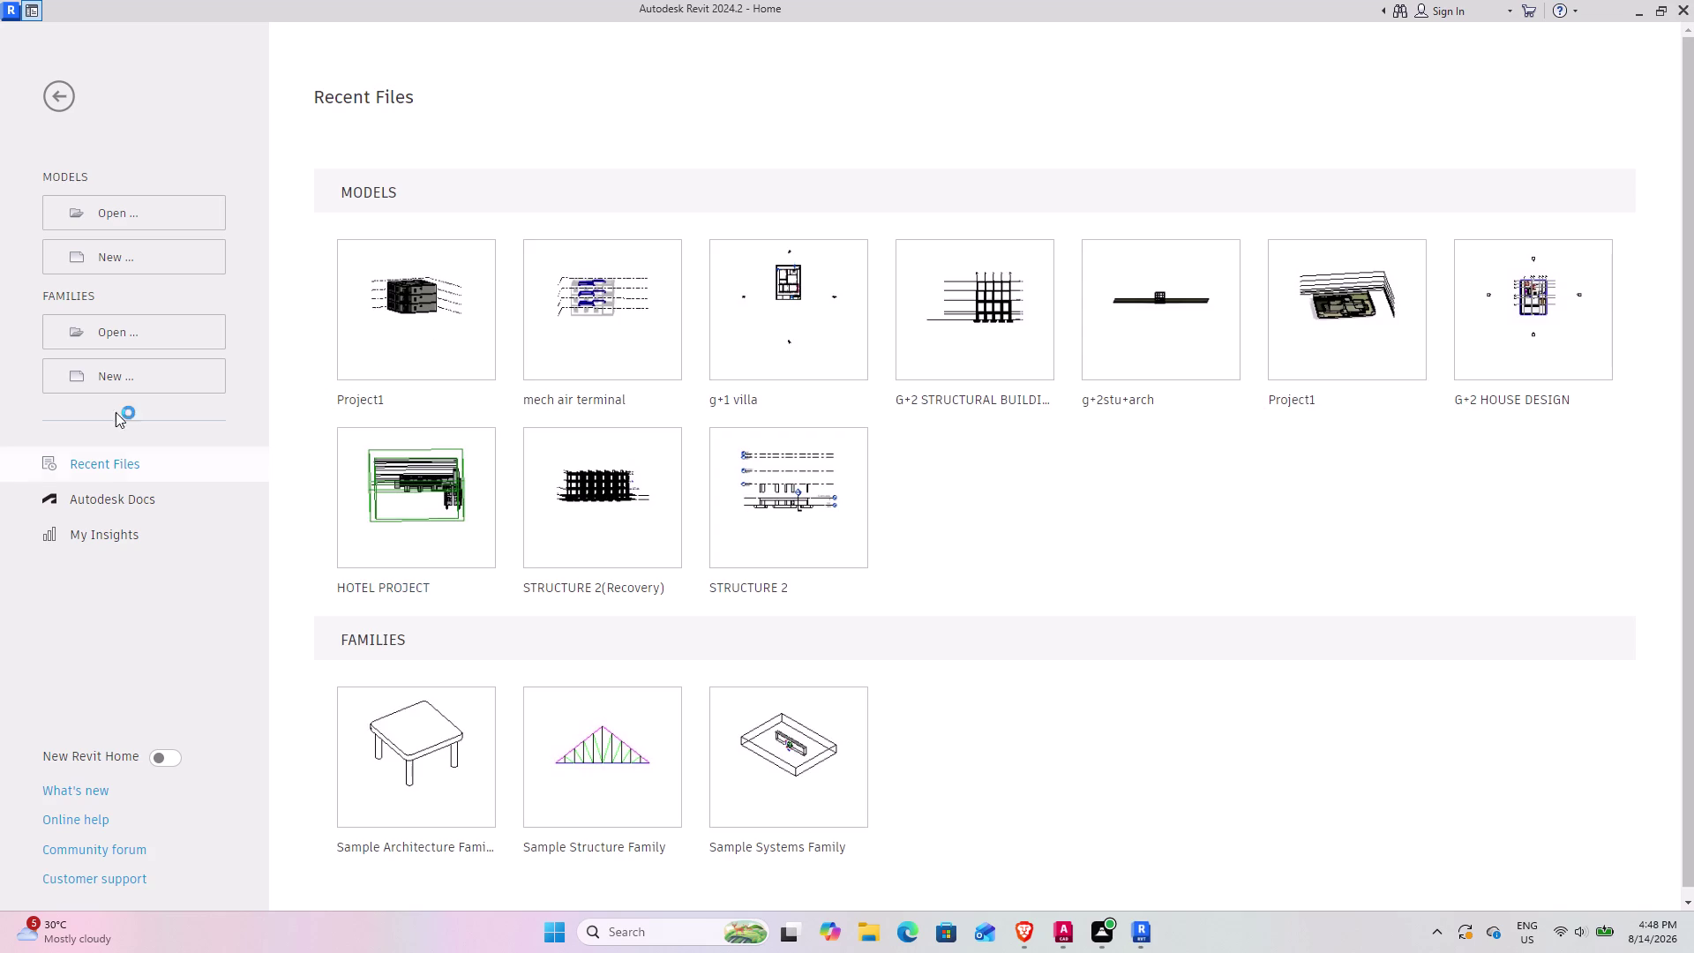
Start a new Revit project from the English DefaultMetric.rte template.
click(133, 250)
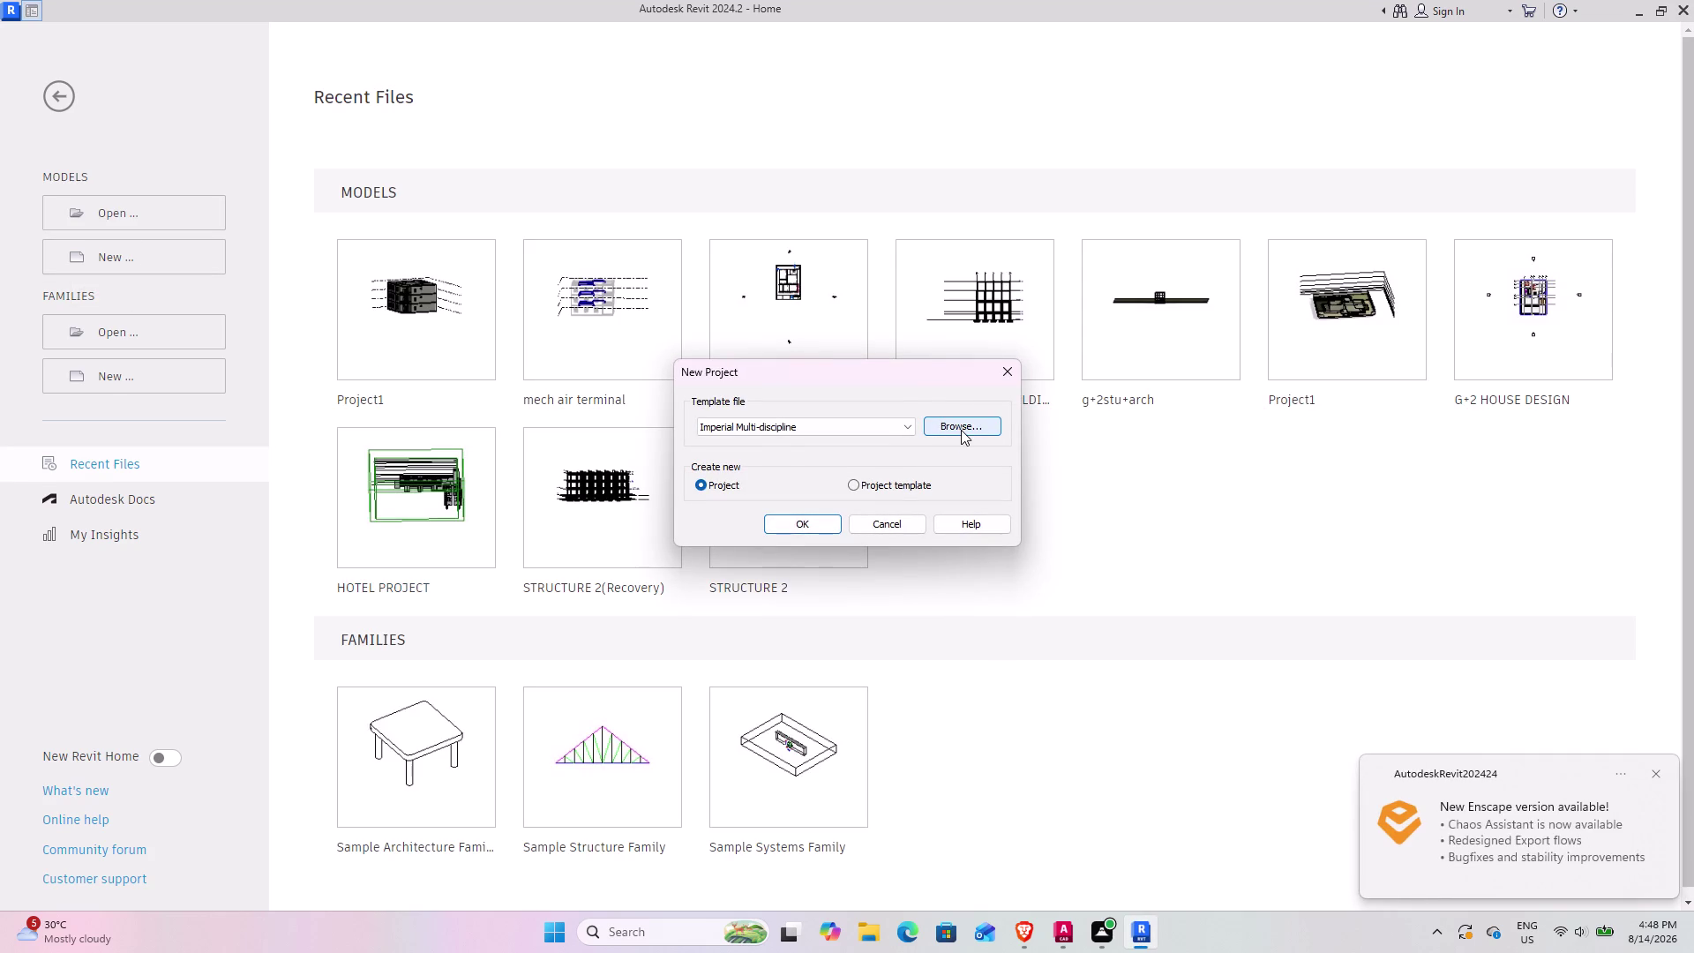
click(961, 429)
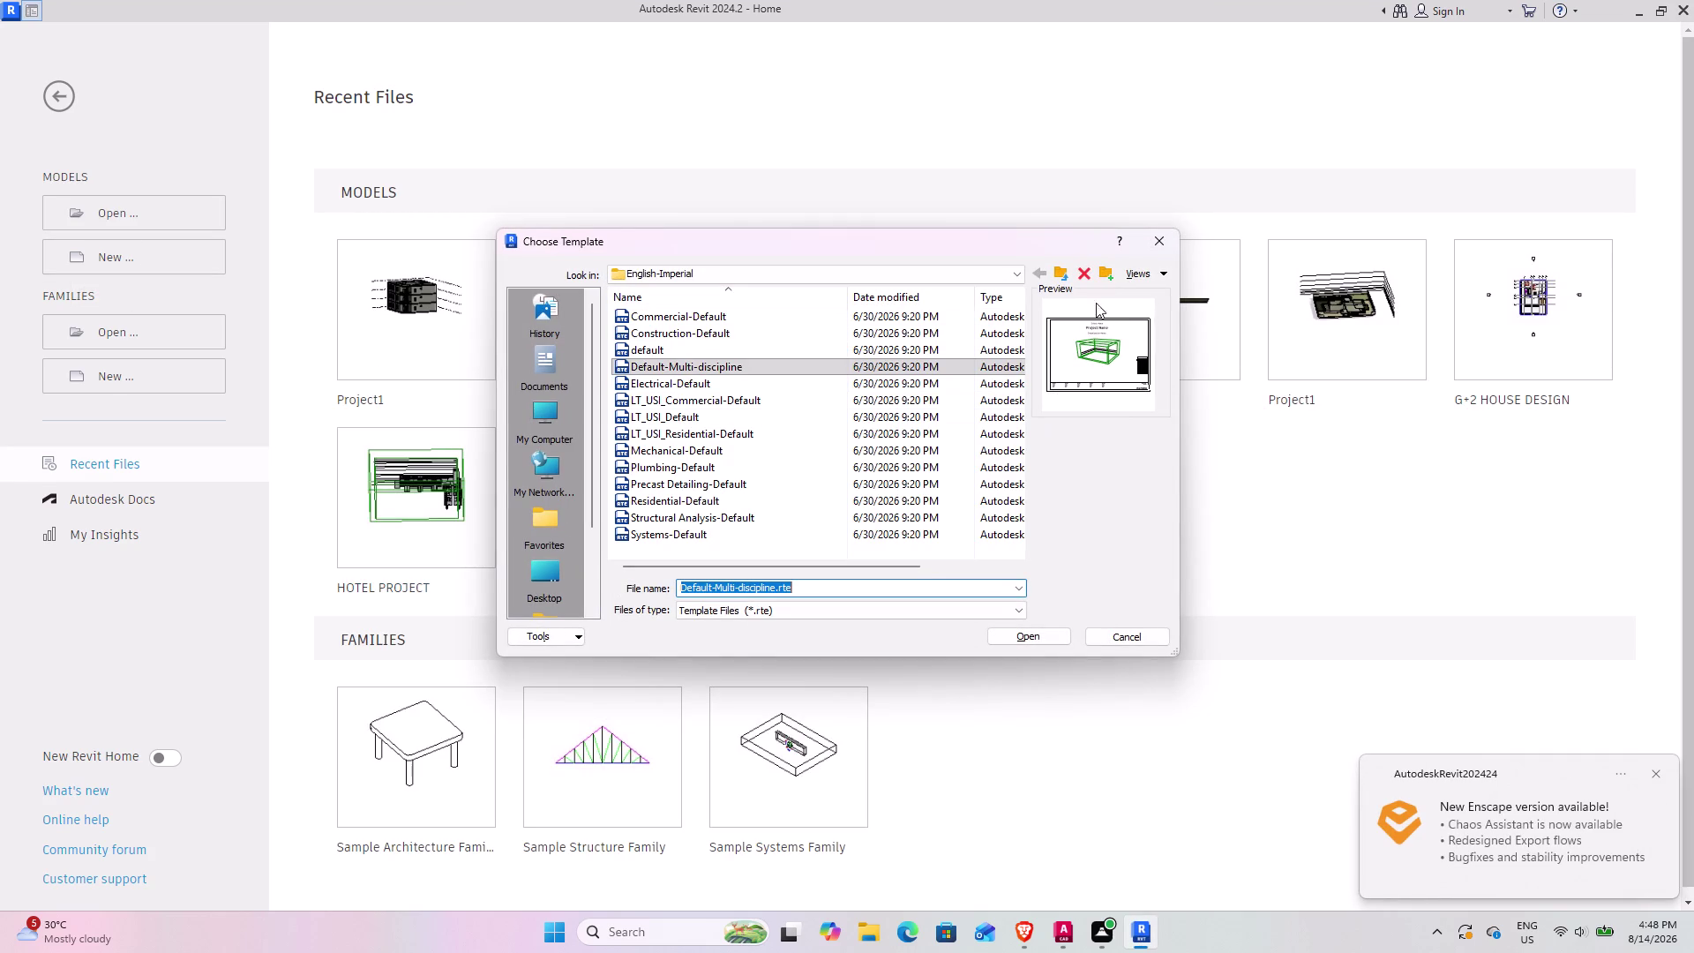
click(1045, 268)
click(1069, 271)
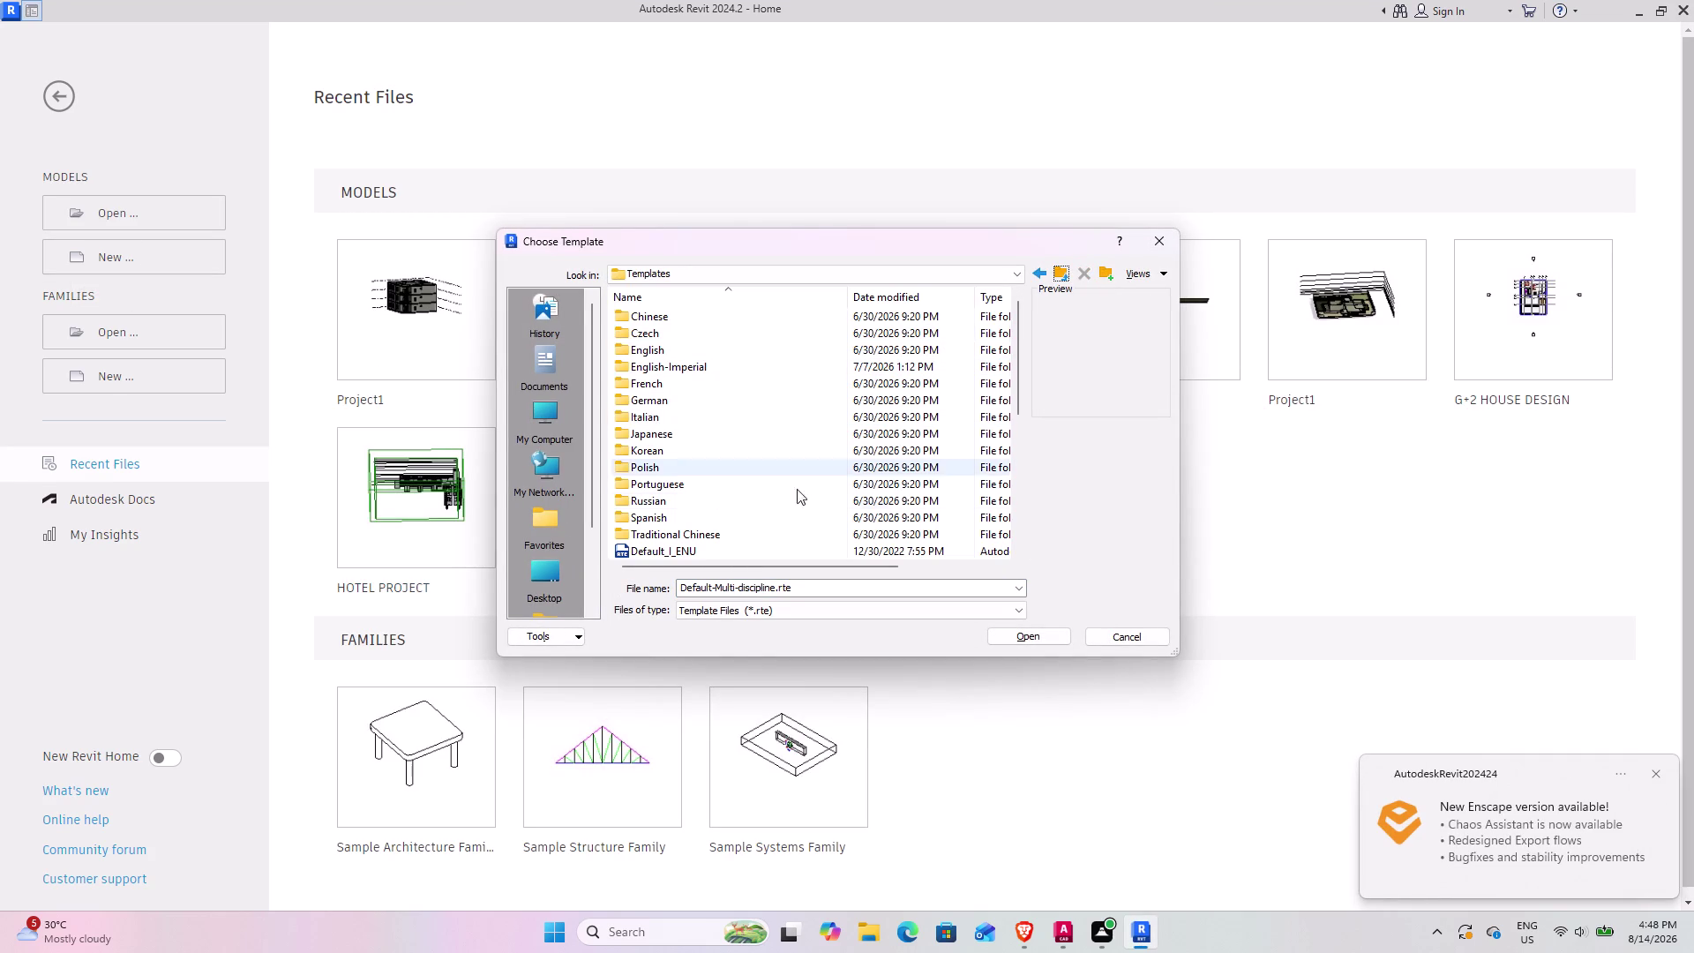
click(700, 344)
double_click(768, 350)
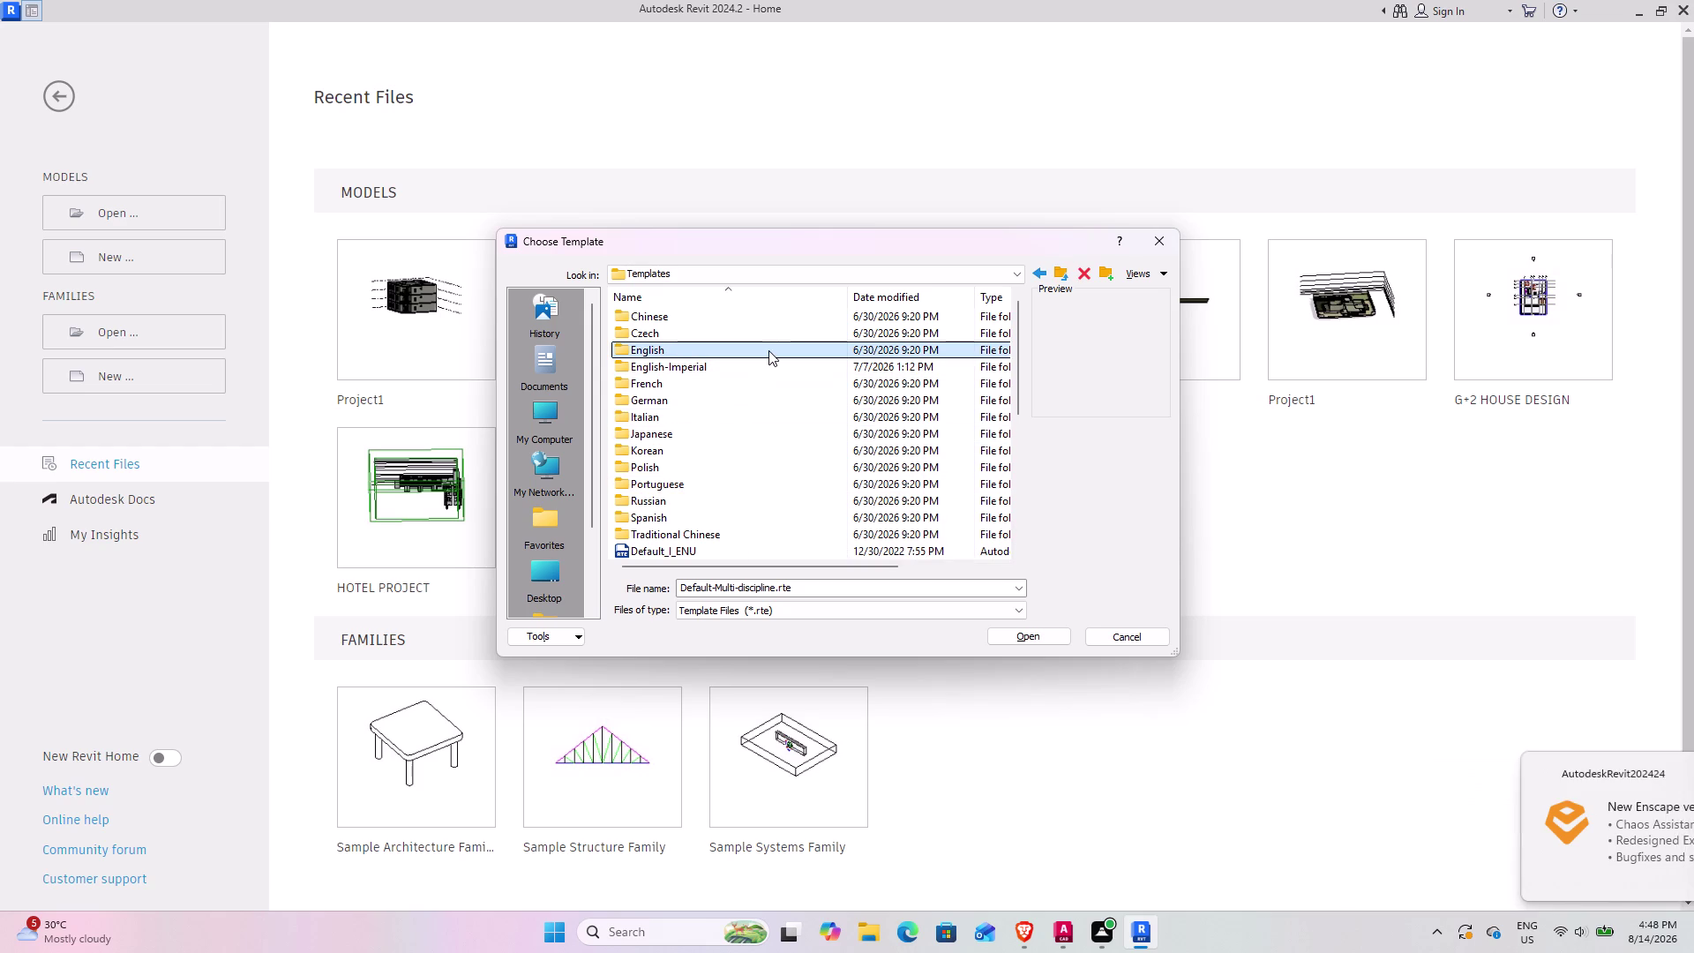
click(715, 412)
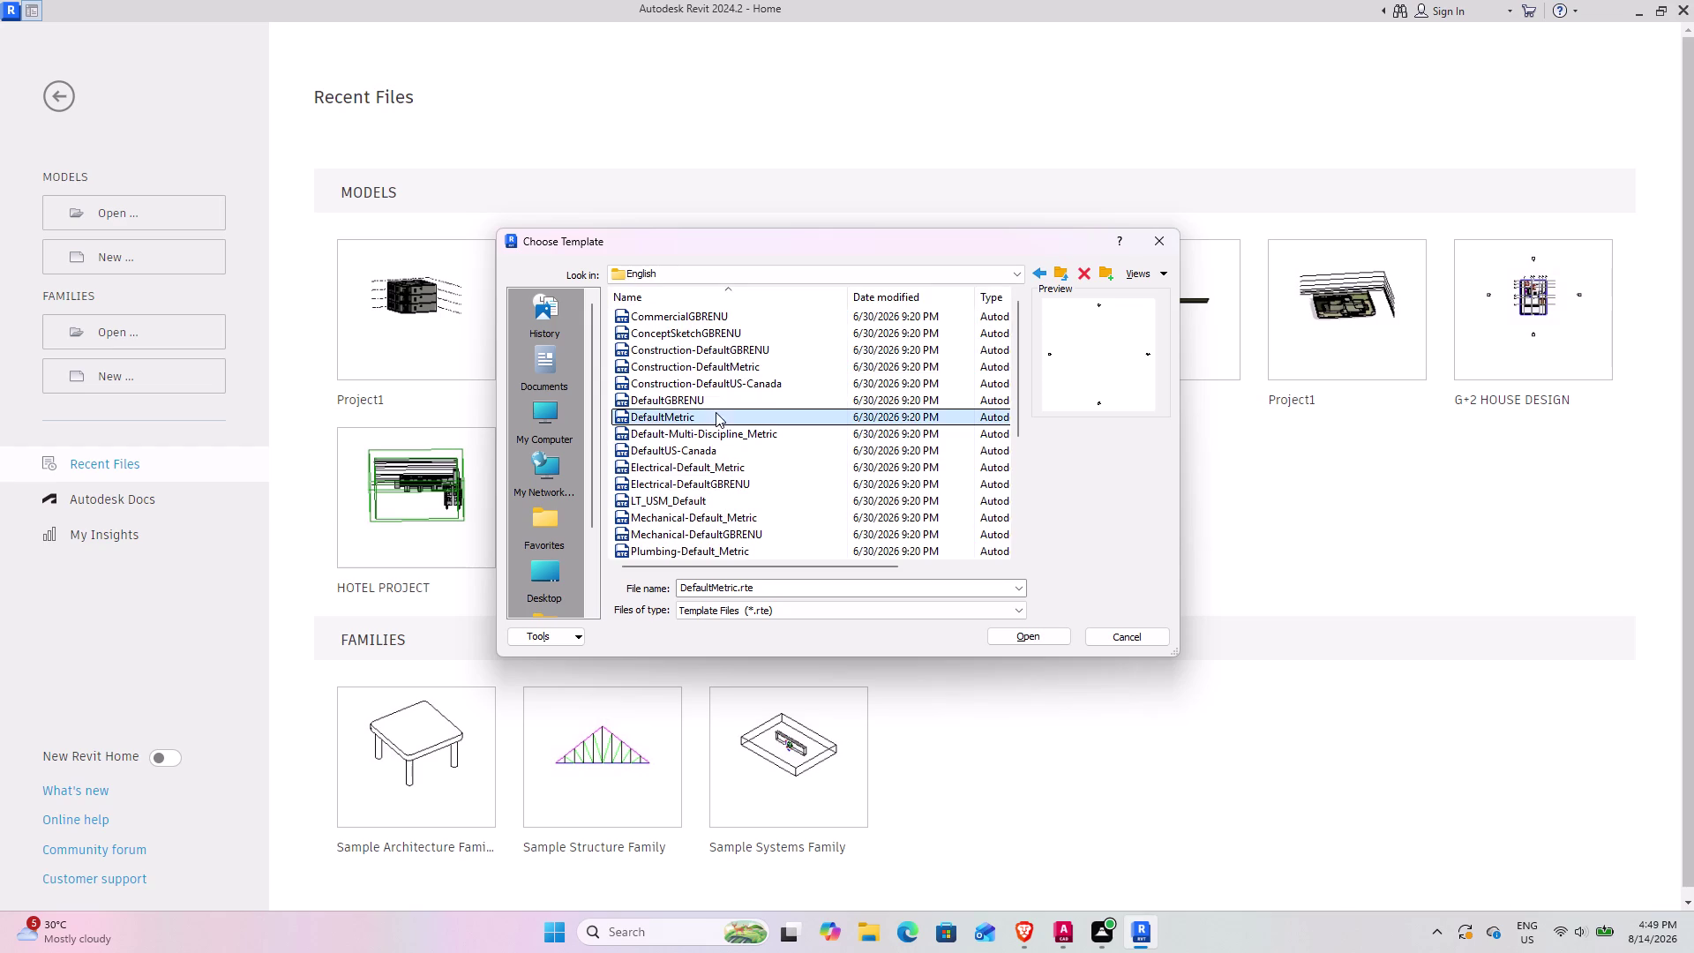
click(1041, 633)
click(780, 525)
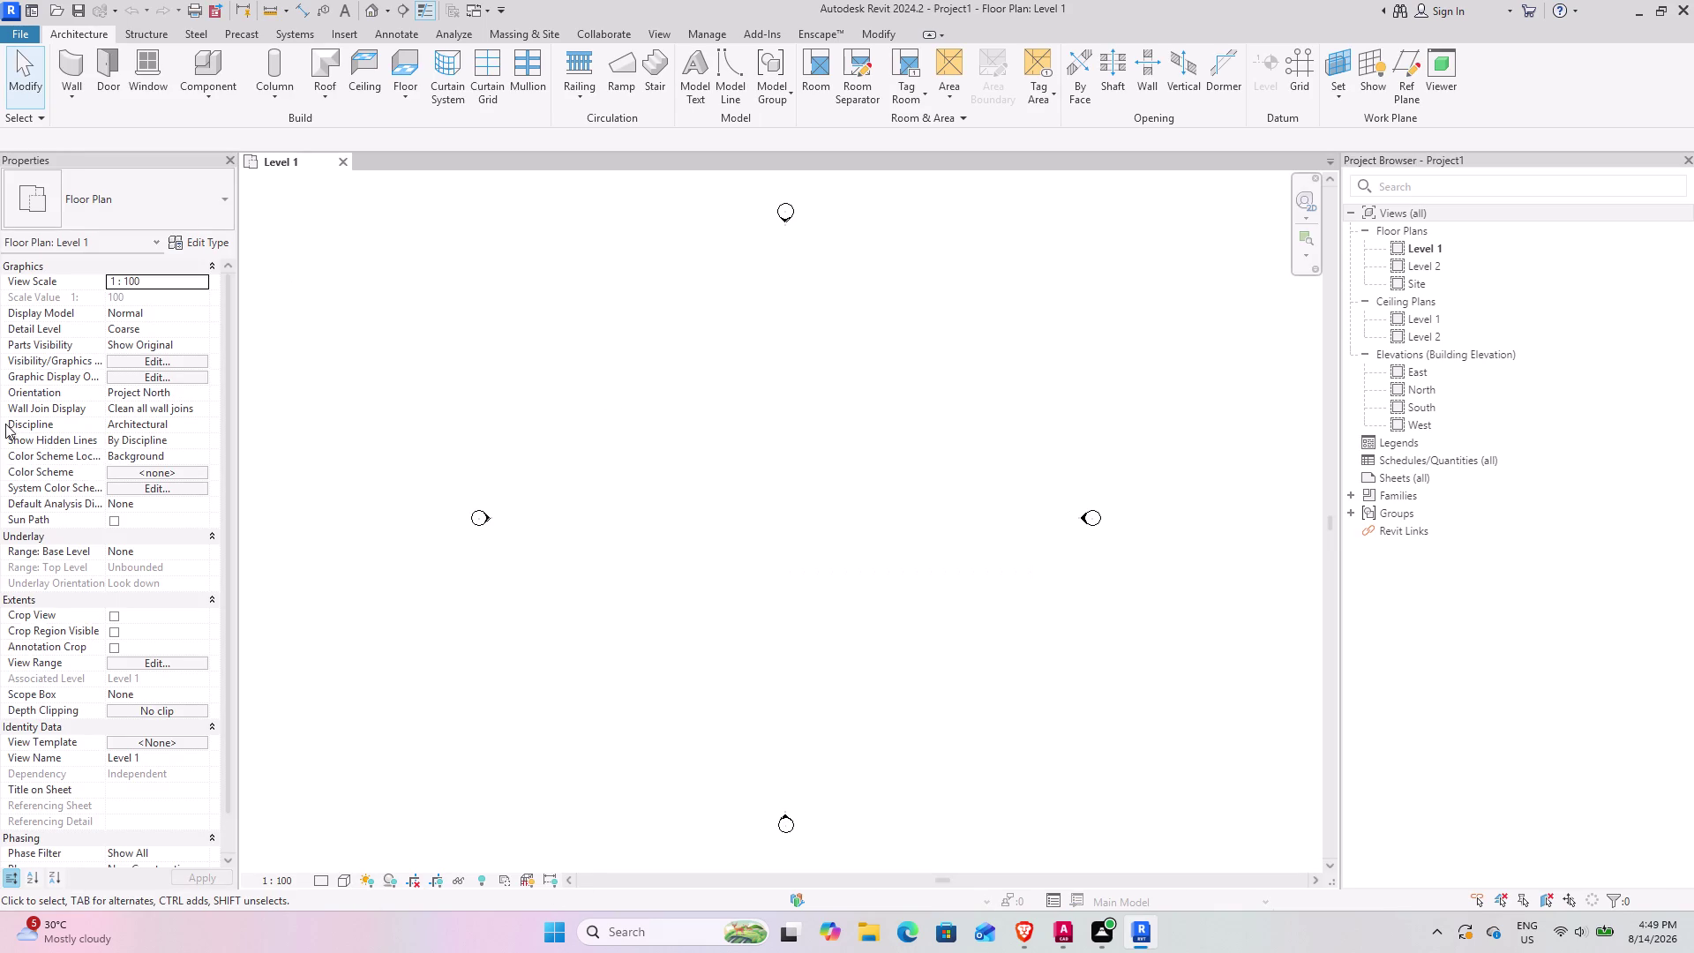
Open the North elevation from the Project Browser's Elevations list.
scroll(down, 3)
middle_drag(613, 449, 688, 436)
middle_drag(679, 437, 681, 441)
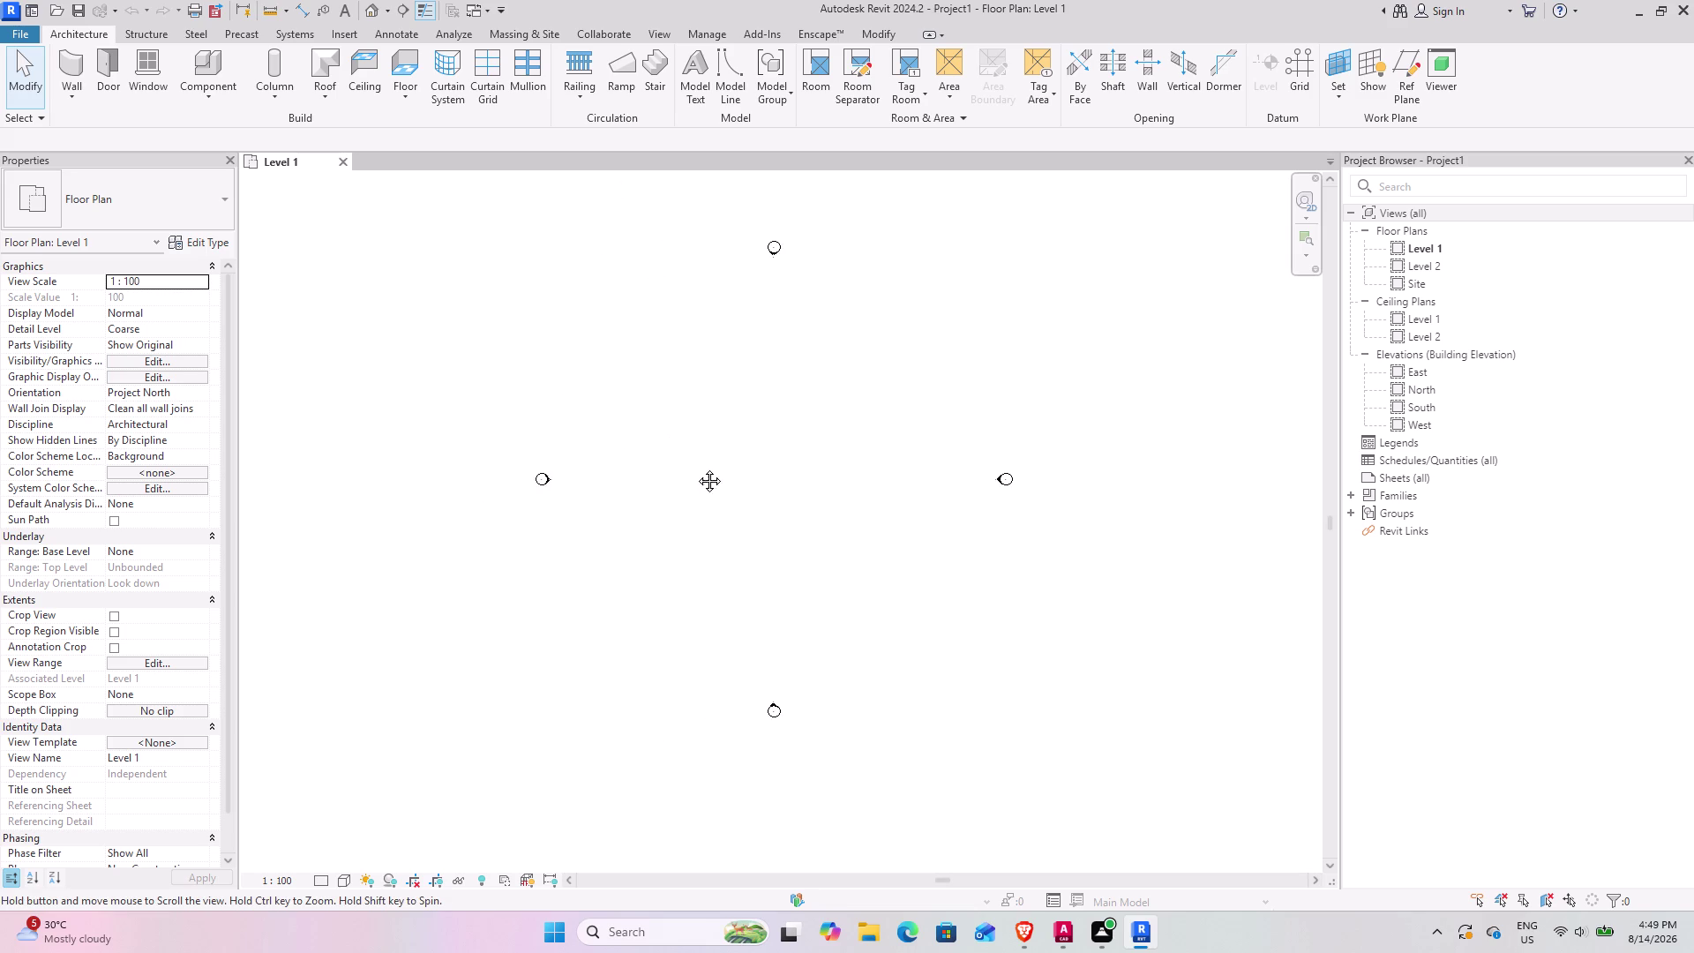
middle_drag(682, 441, 665, 444)
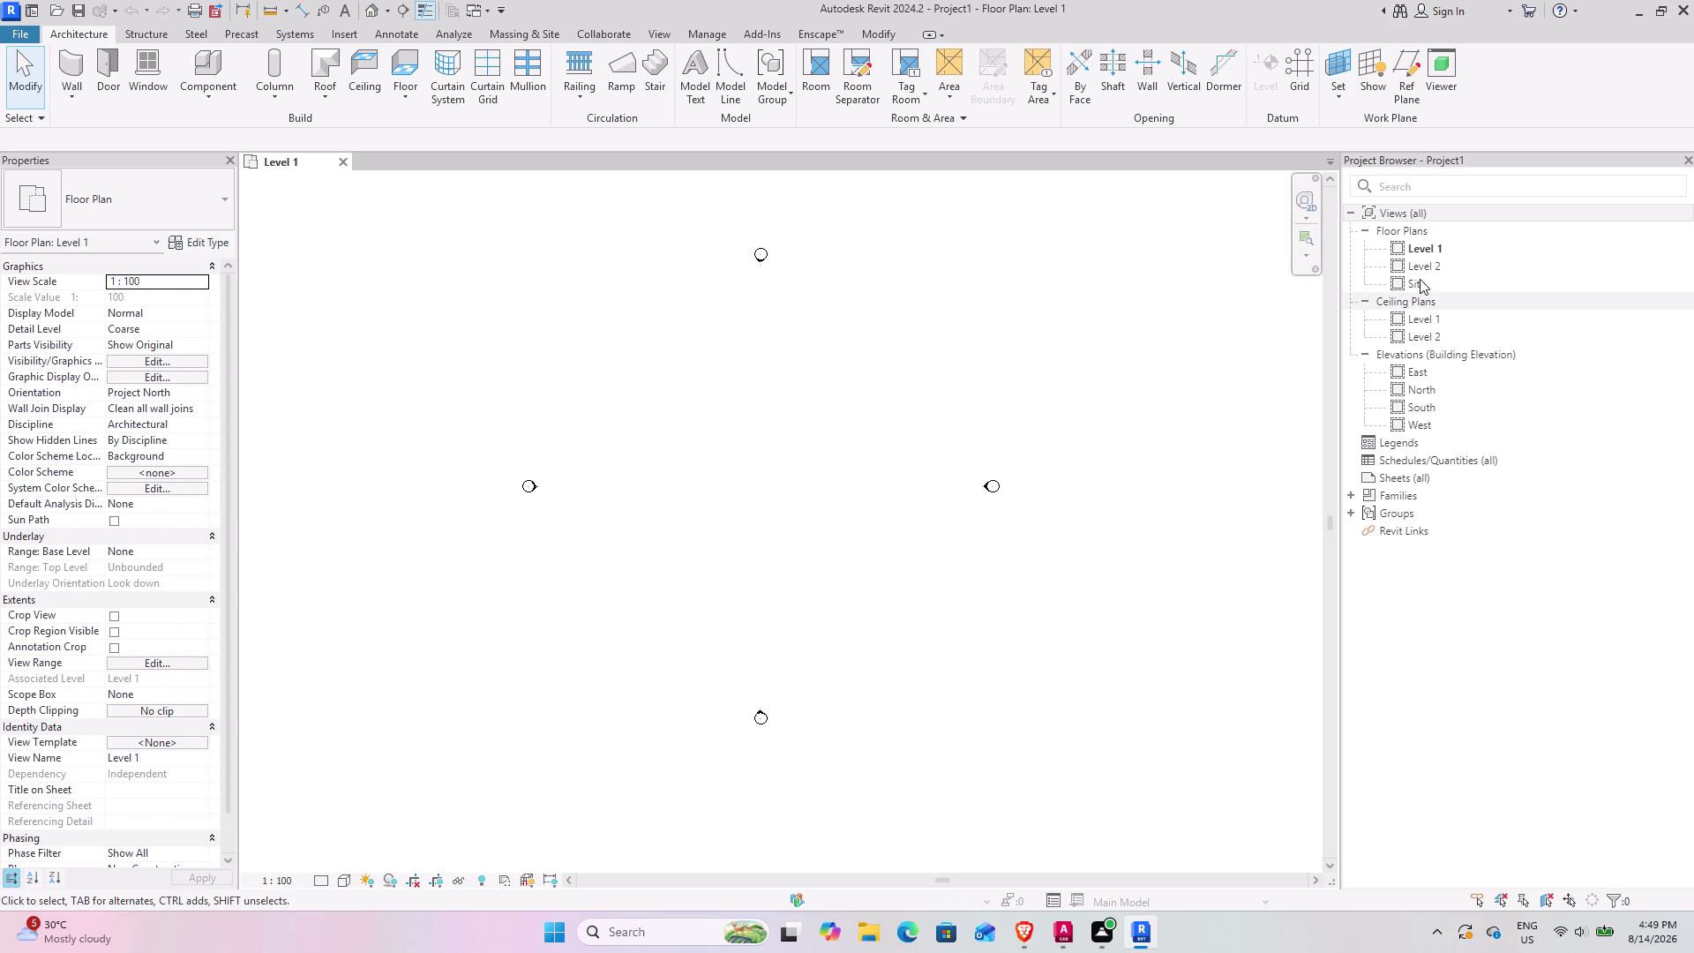
double_click(1453, 390)
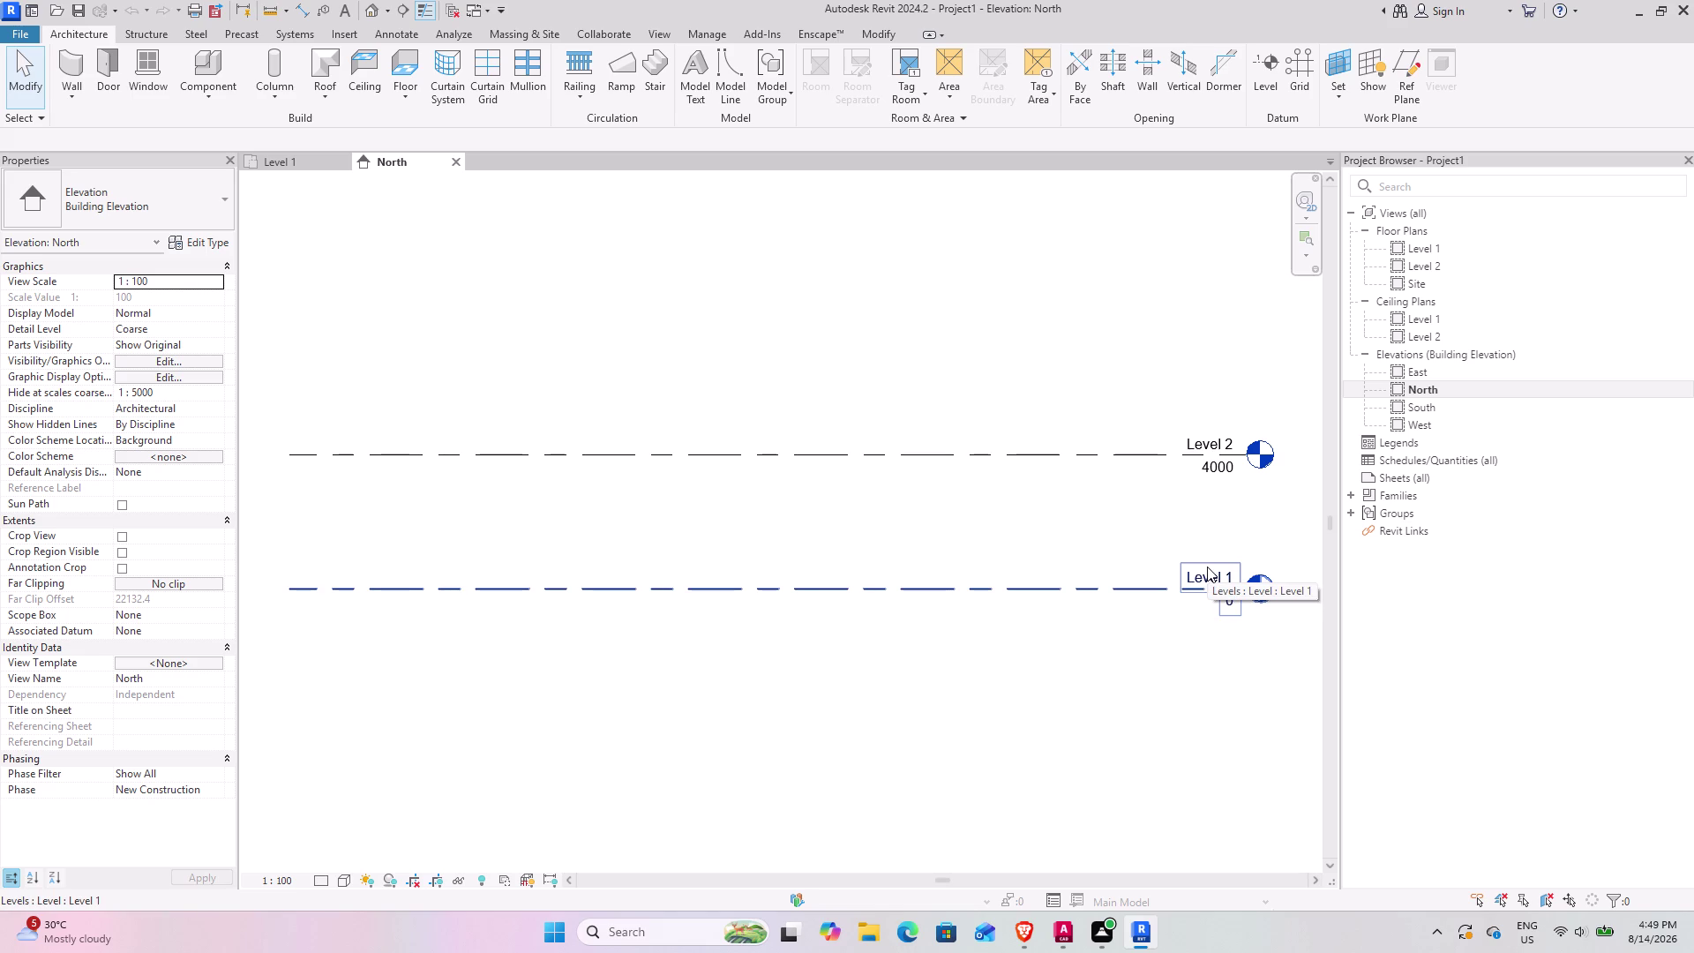
Select the Level 1 level line and erase its name label text.
click(1207, 566)
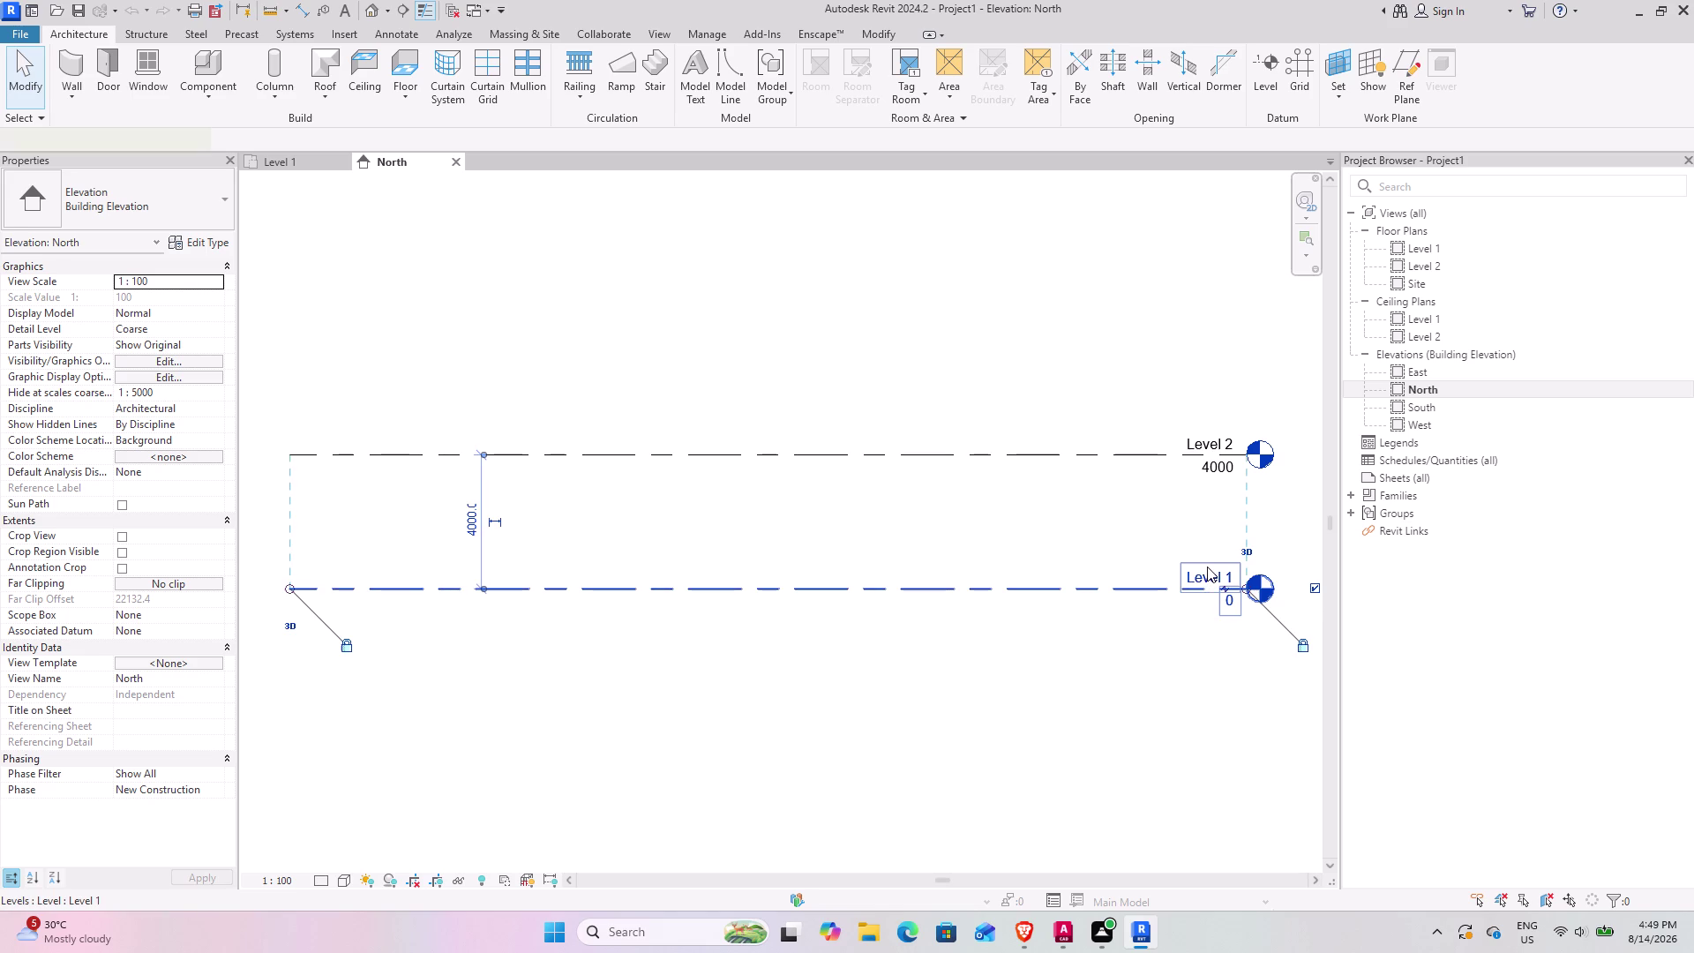
click(1205, 574)
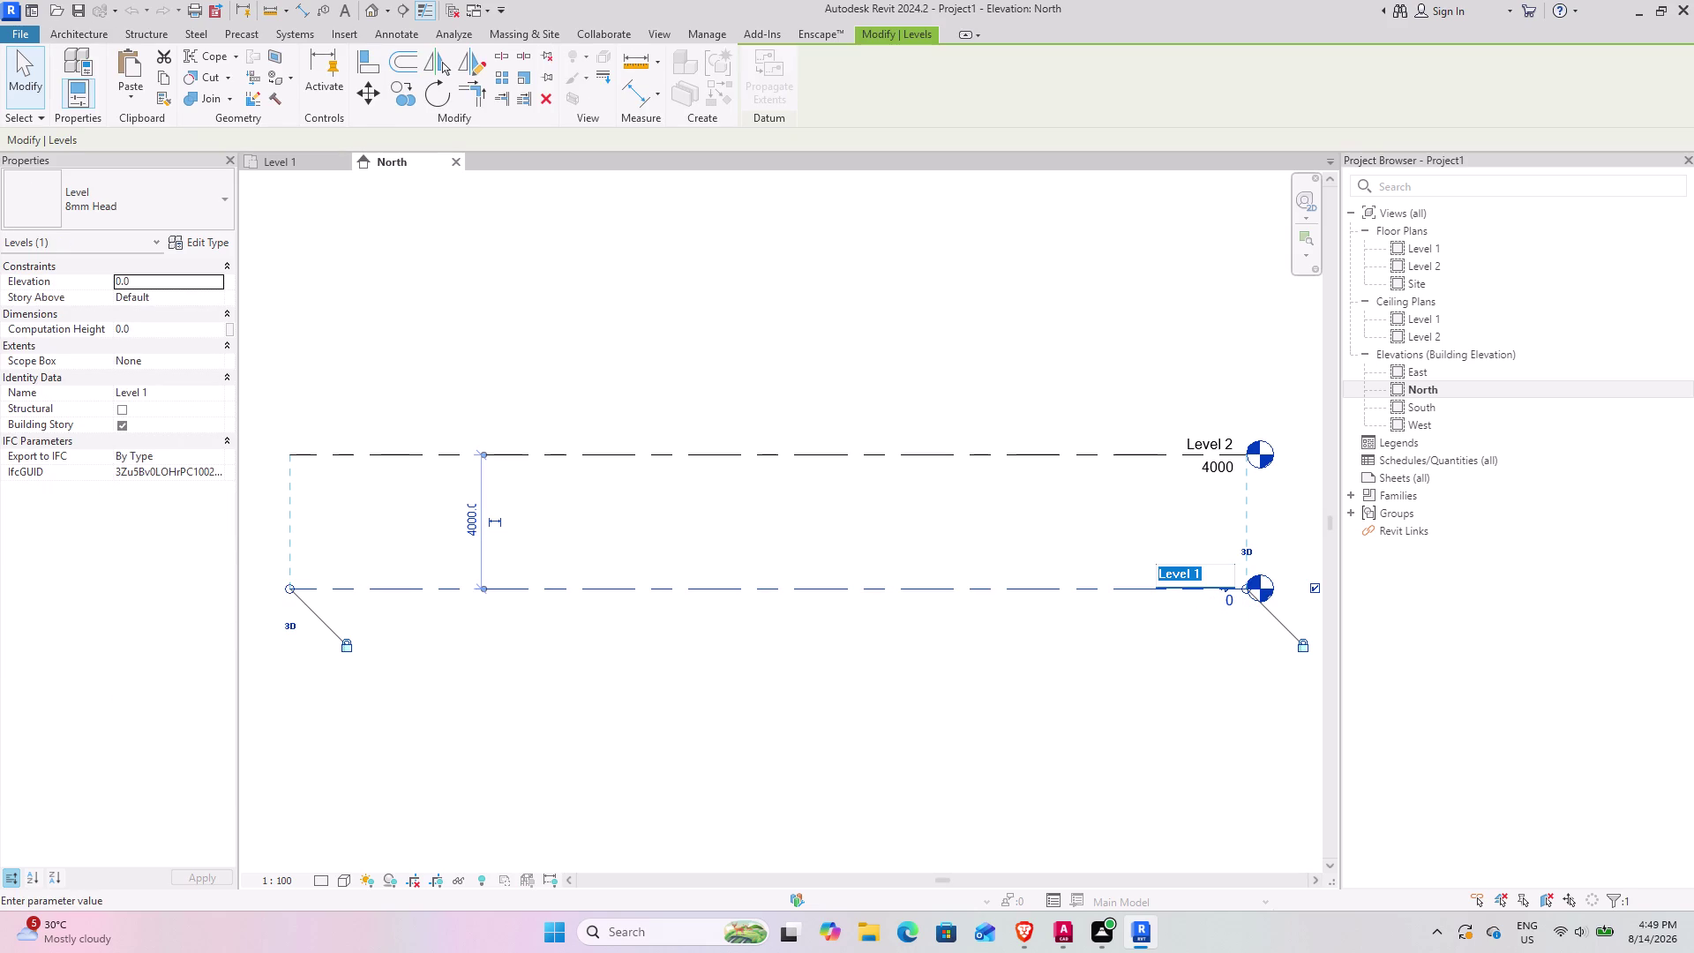
click(1206, 571)
key(BackSpace)
key(BackSpace)
key(BackSpace)
key(BackSpace)
key(BackSpace)
key(BackSpace)
key(BackSpace)
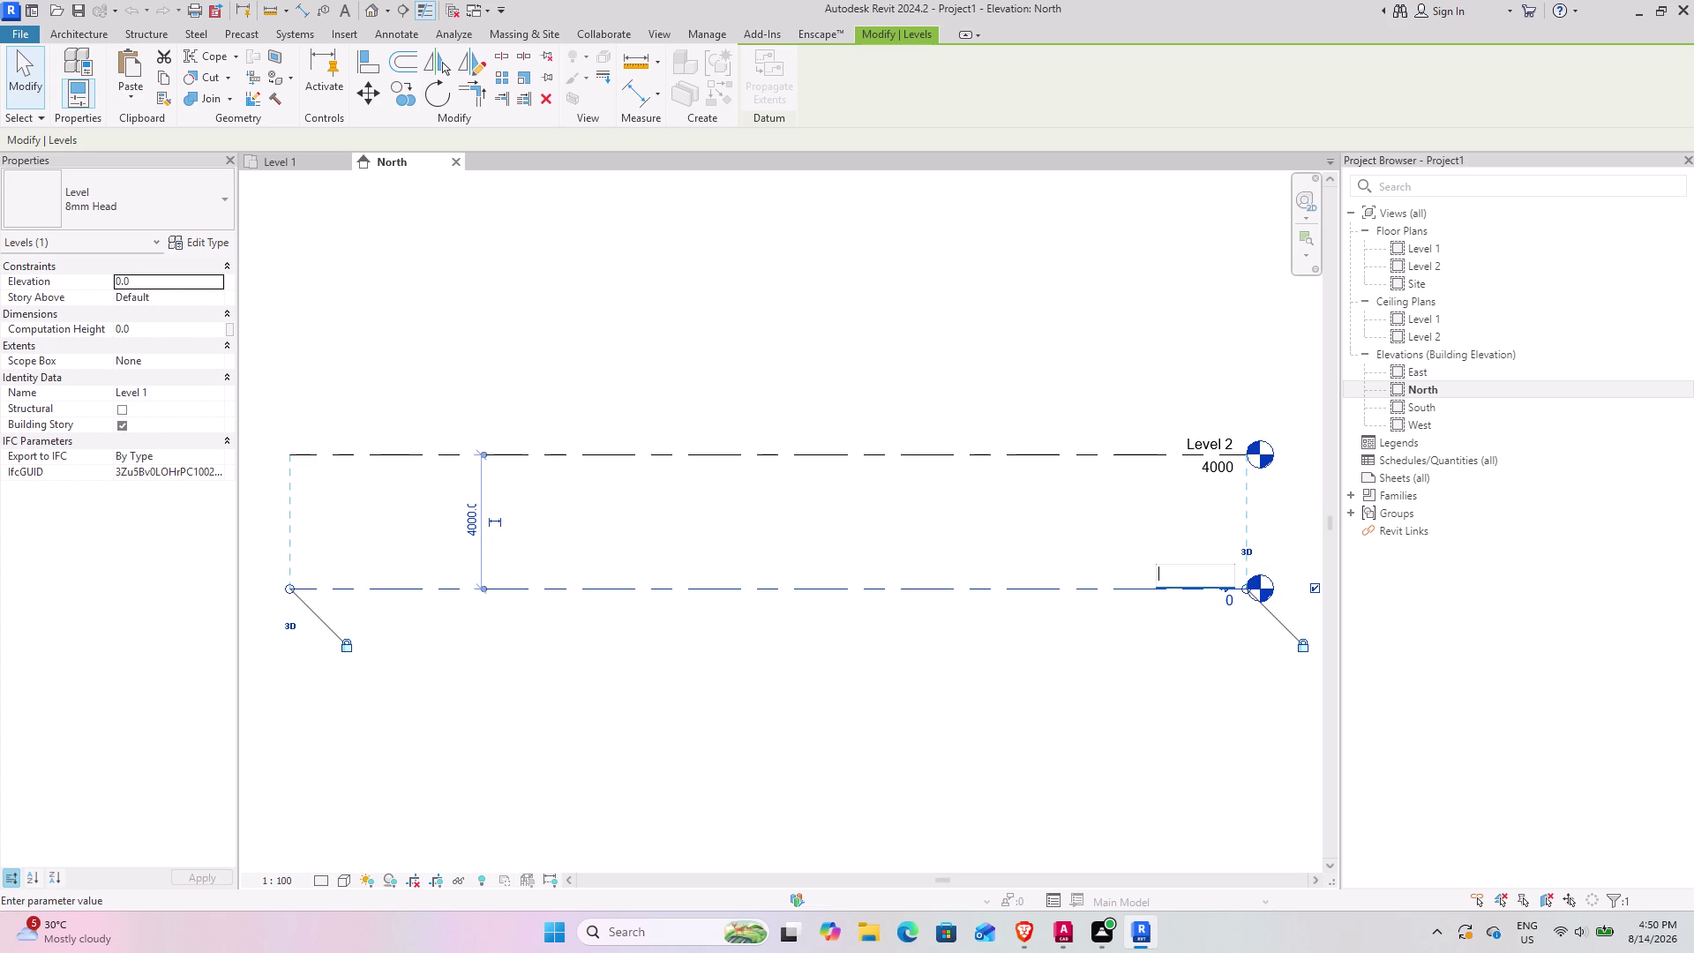
Enter GL as the level name and accept renaming its floor and ceiling plans.
key(f)
key(BackSpace)
text(GL)
click(1146, 737)
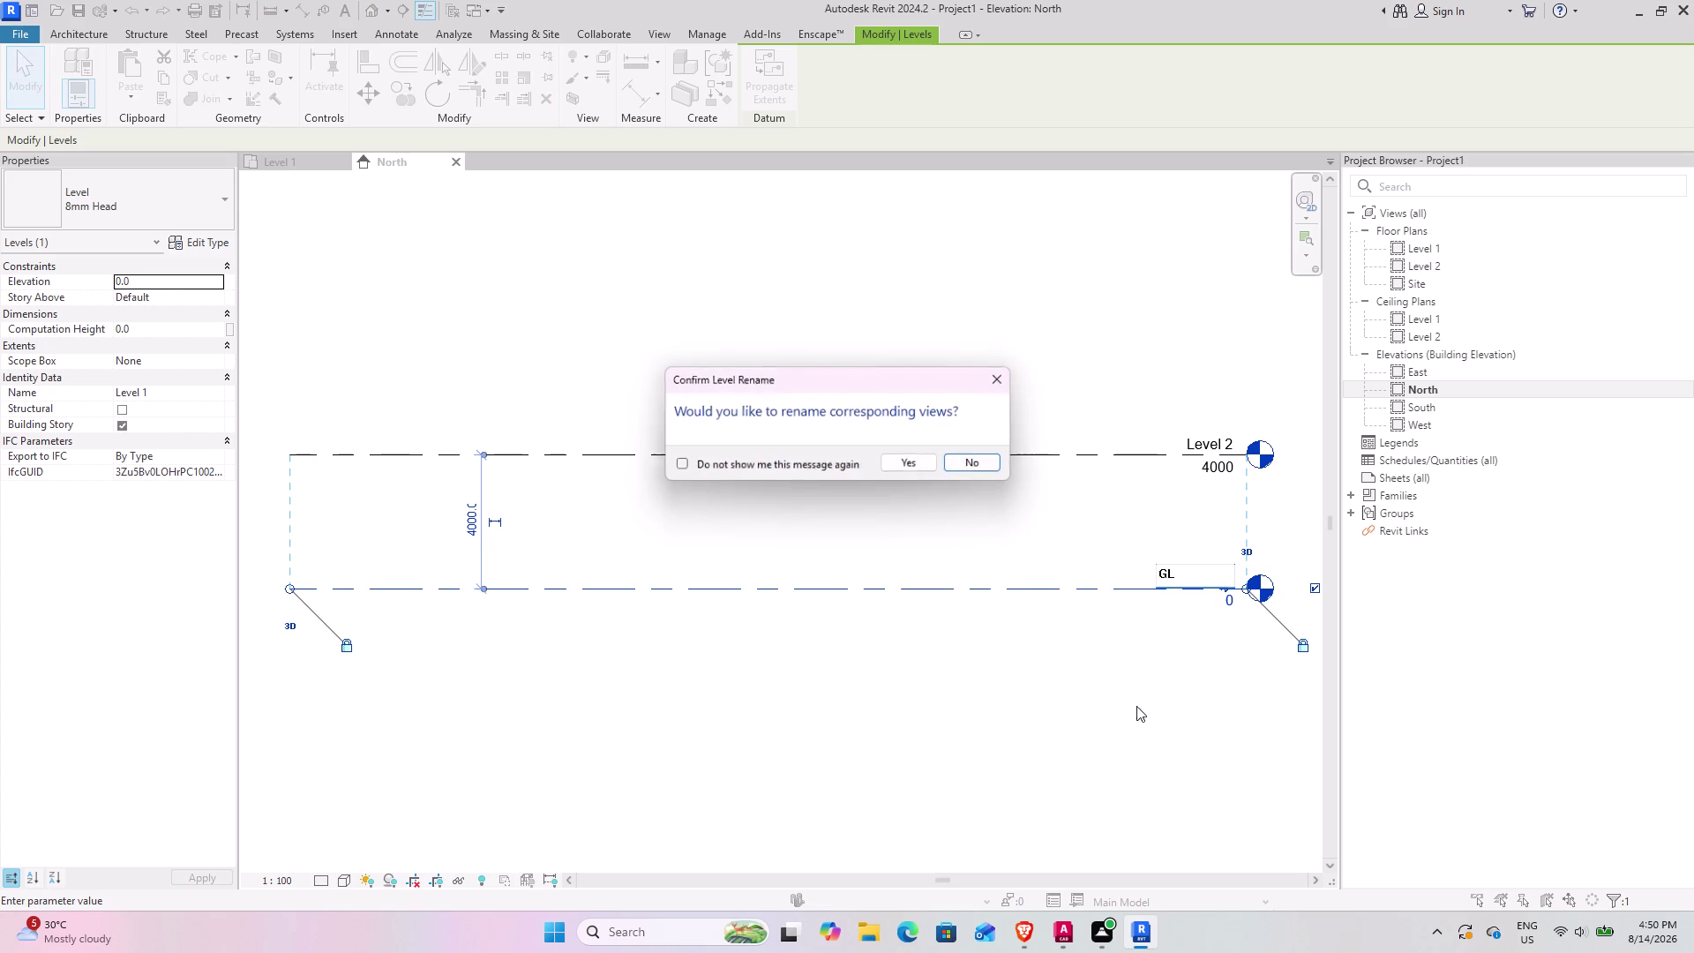
click(909, 459)
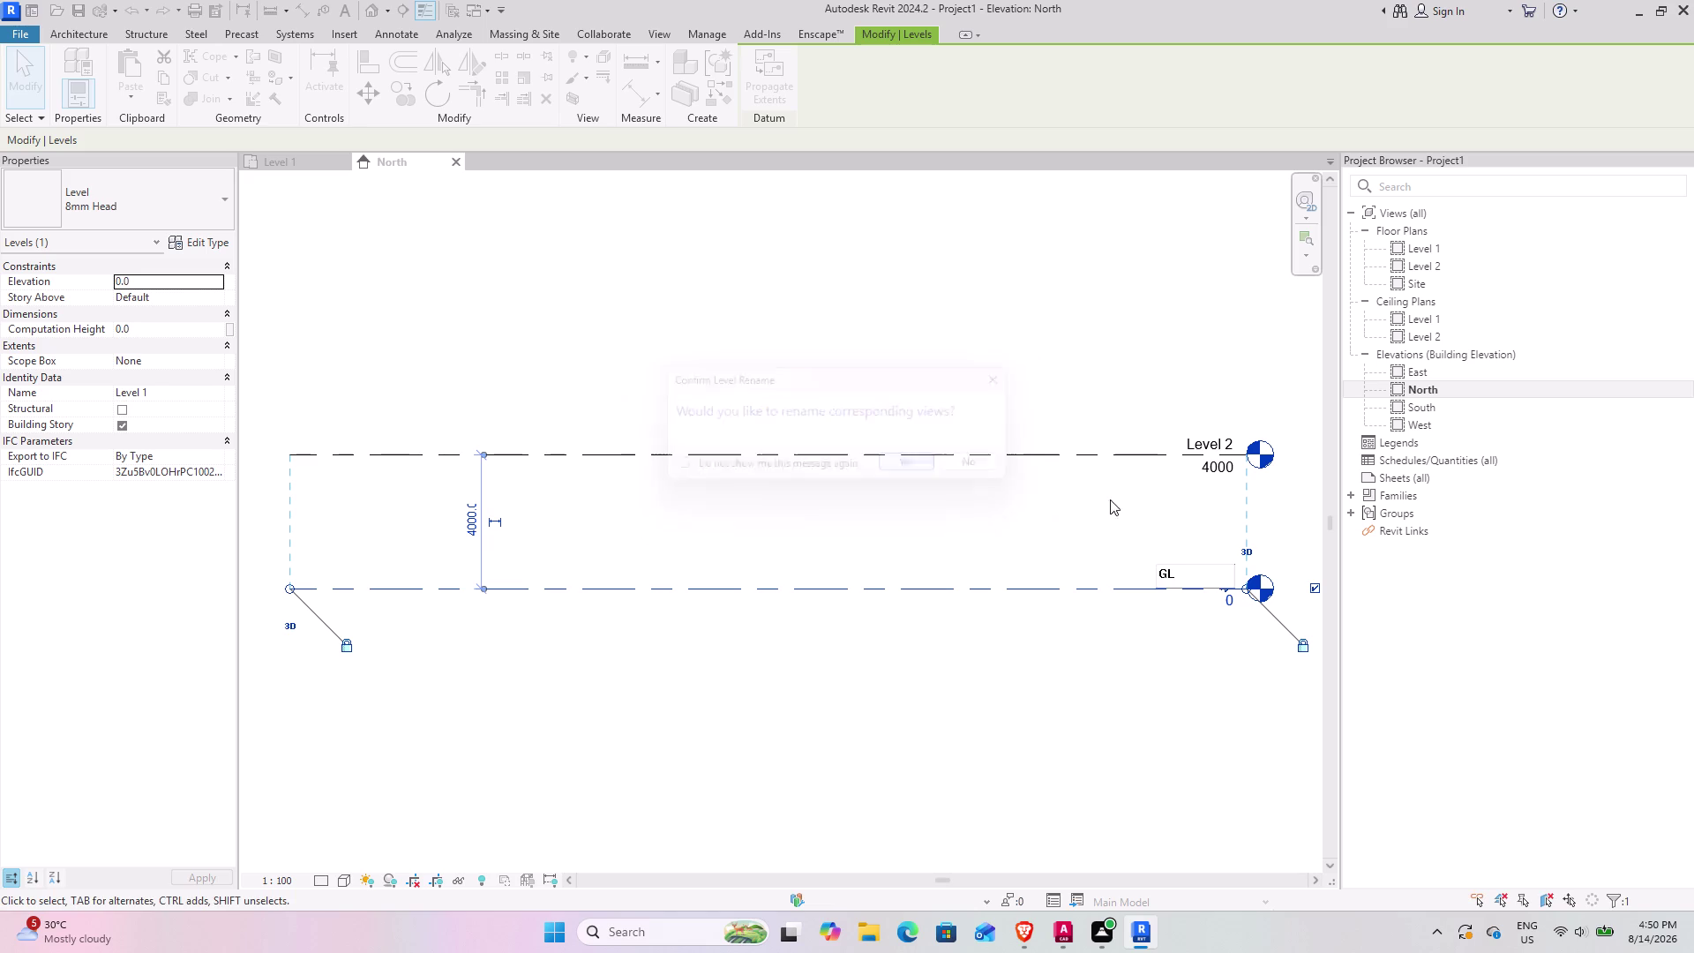
click(1222, 465)
click(1229, 475)
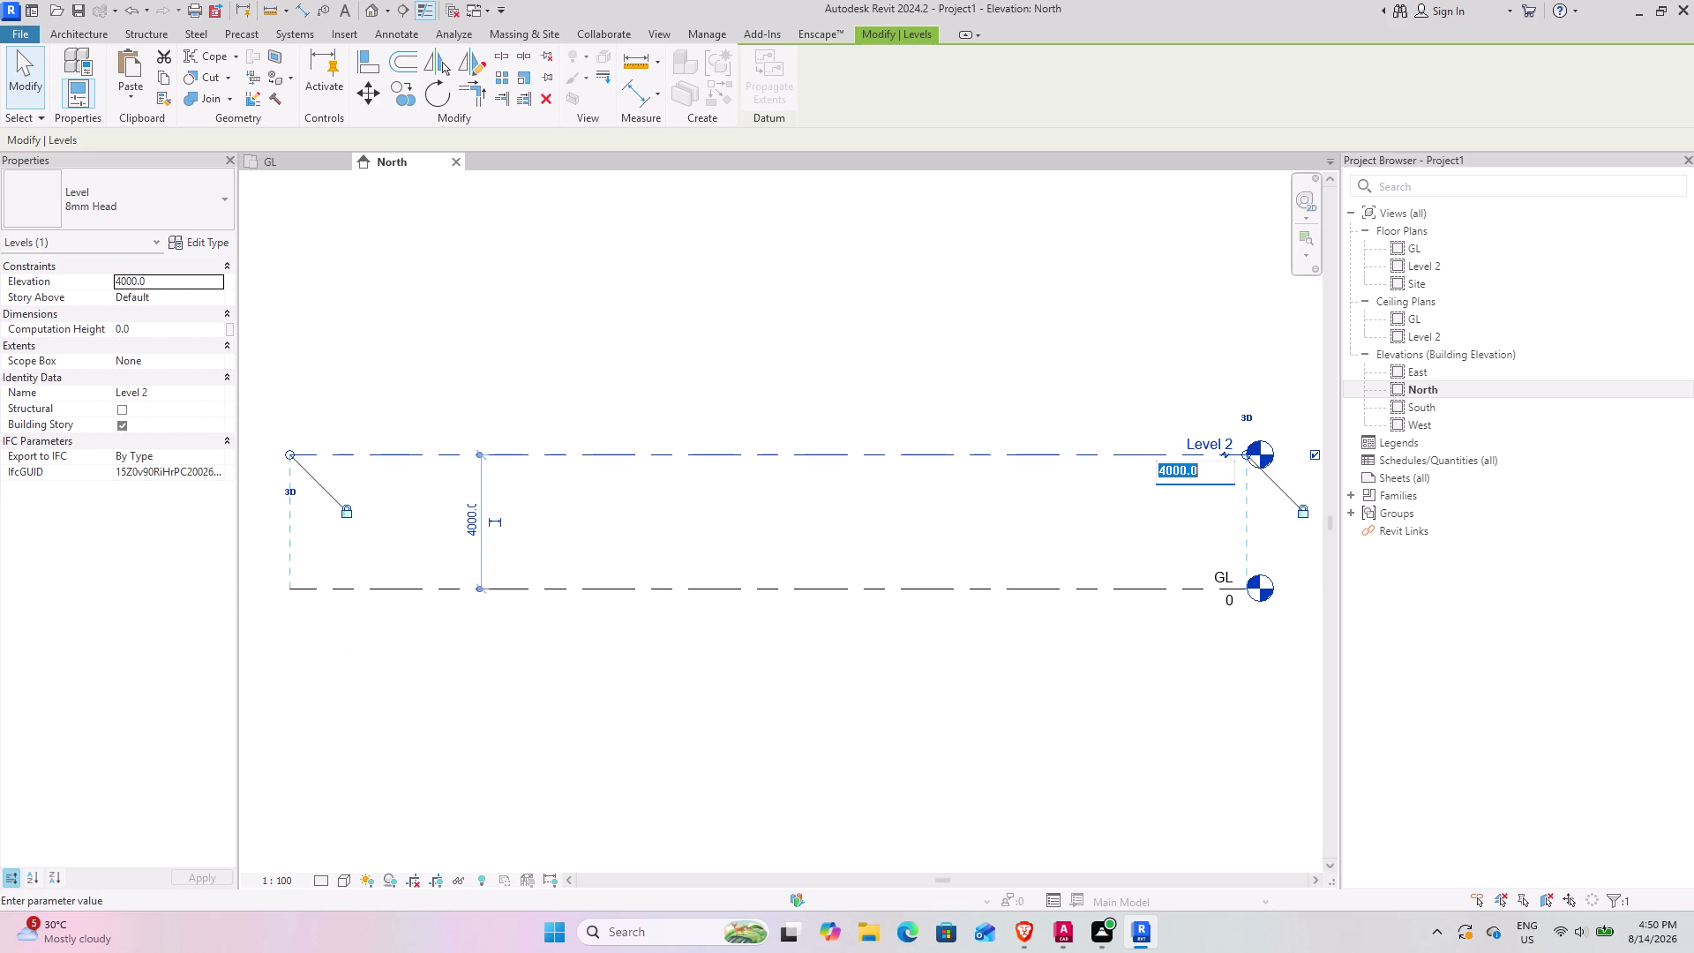
Enter 10'6" as Level 2's elevation so it sits 3200 above GL.
text(10)
text('6")
key(Return)
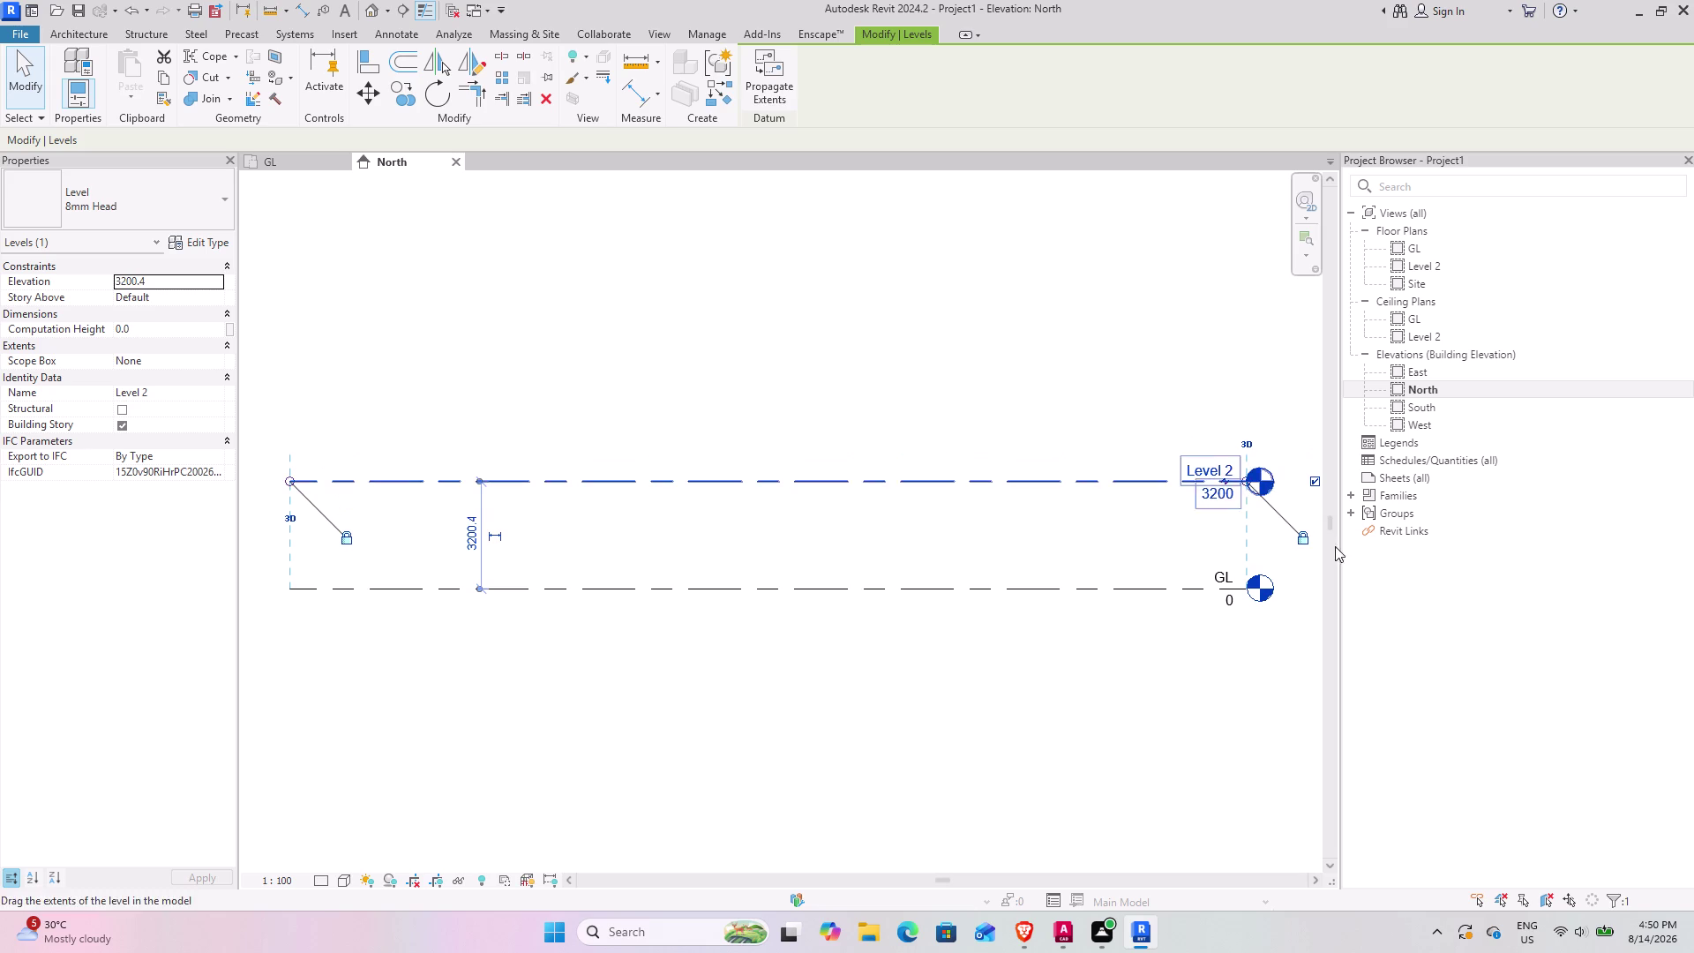
middle_drag(1238, 520, 974, 573)
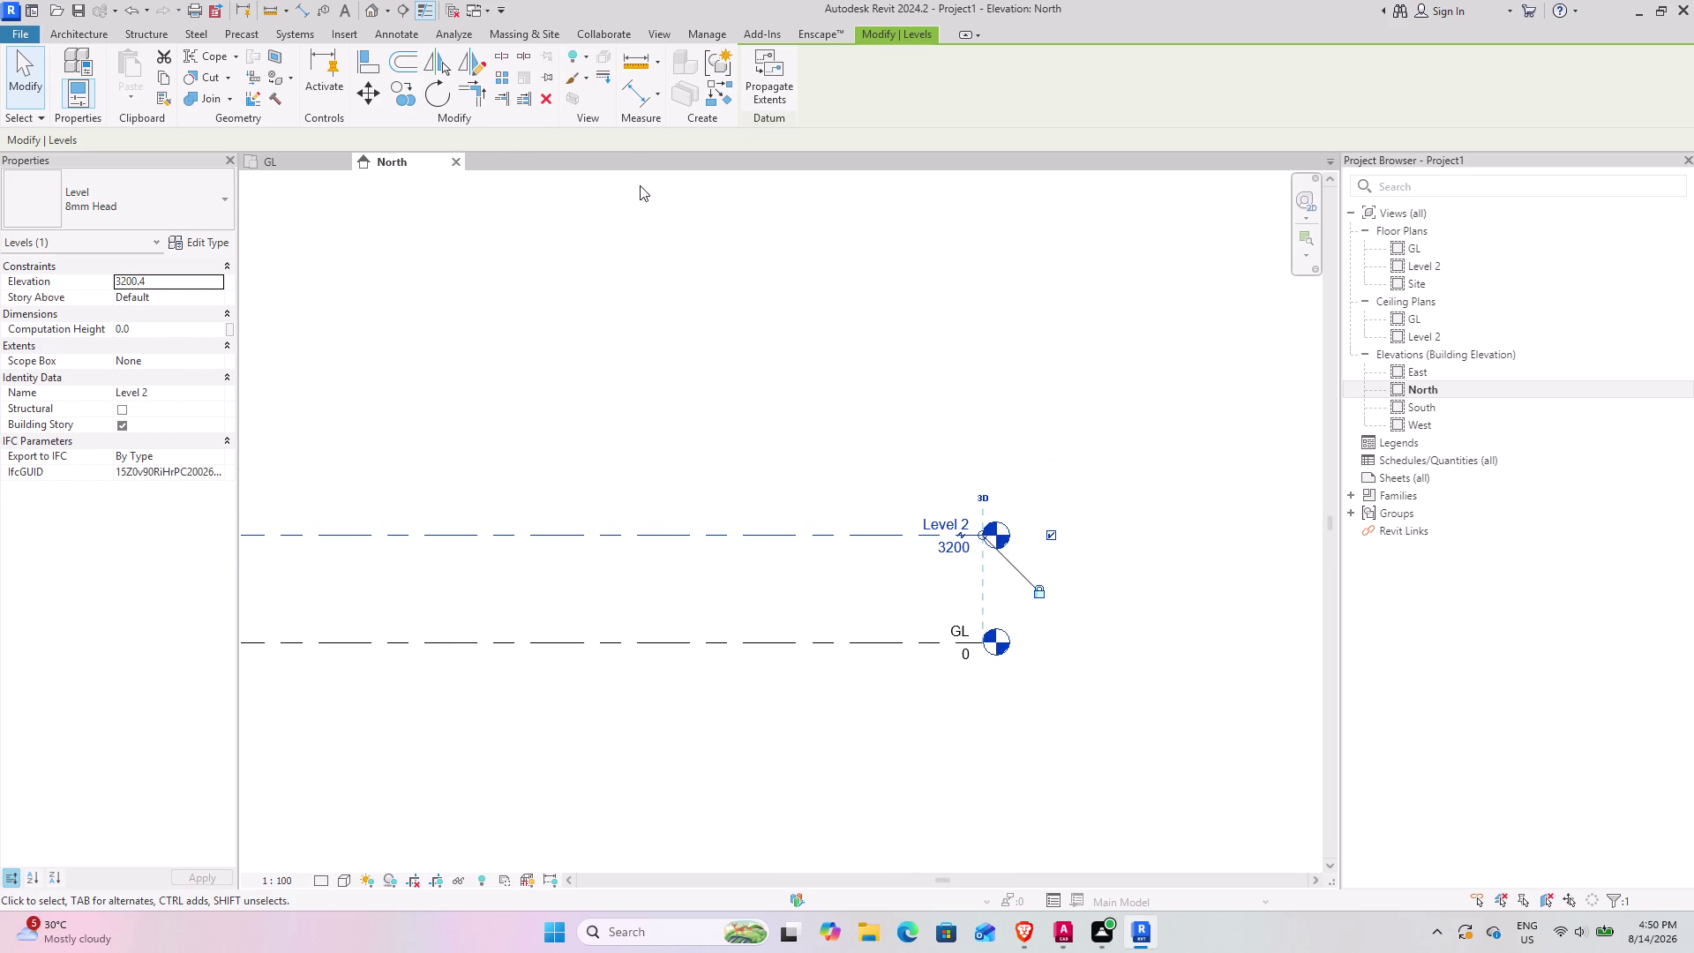
Create Level 3 at a 10'6" offset above Level 2 with Create Similar and Pick Lines.
text(C)
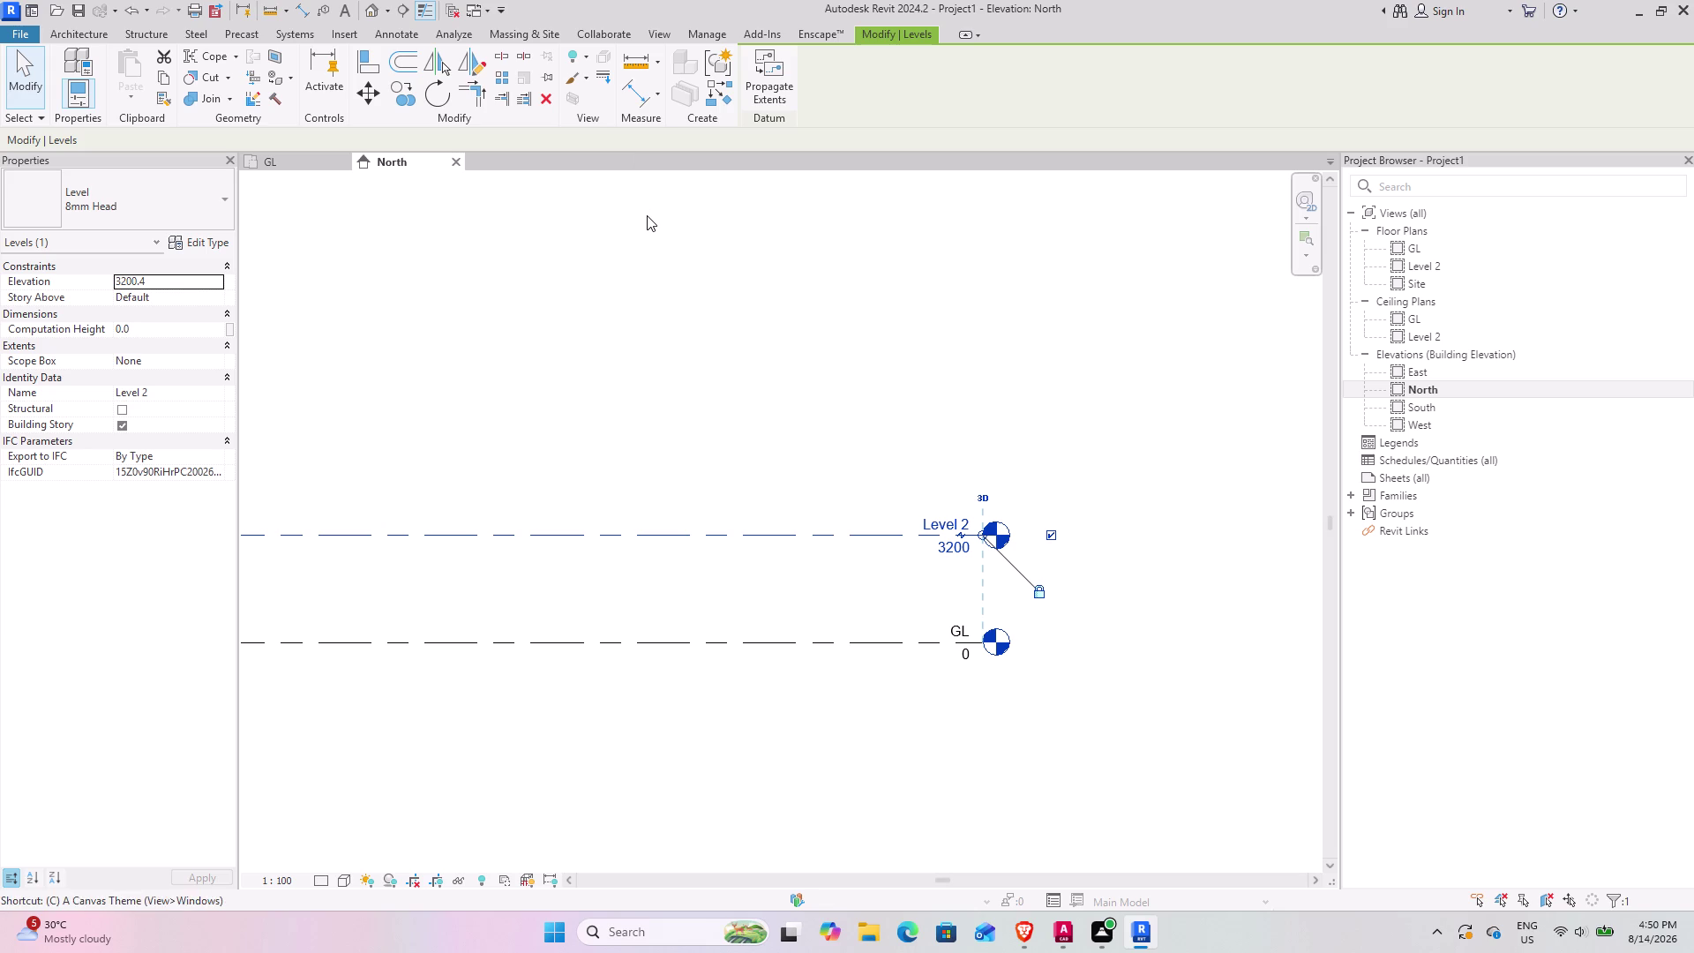
text(S)
key(space)
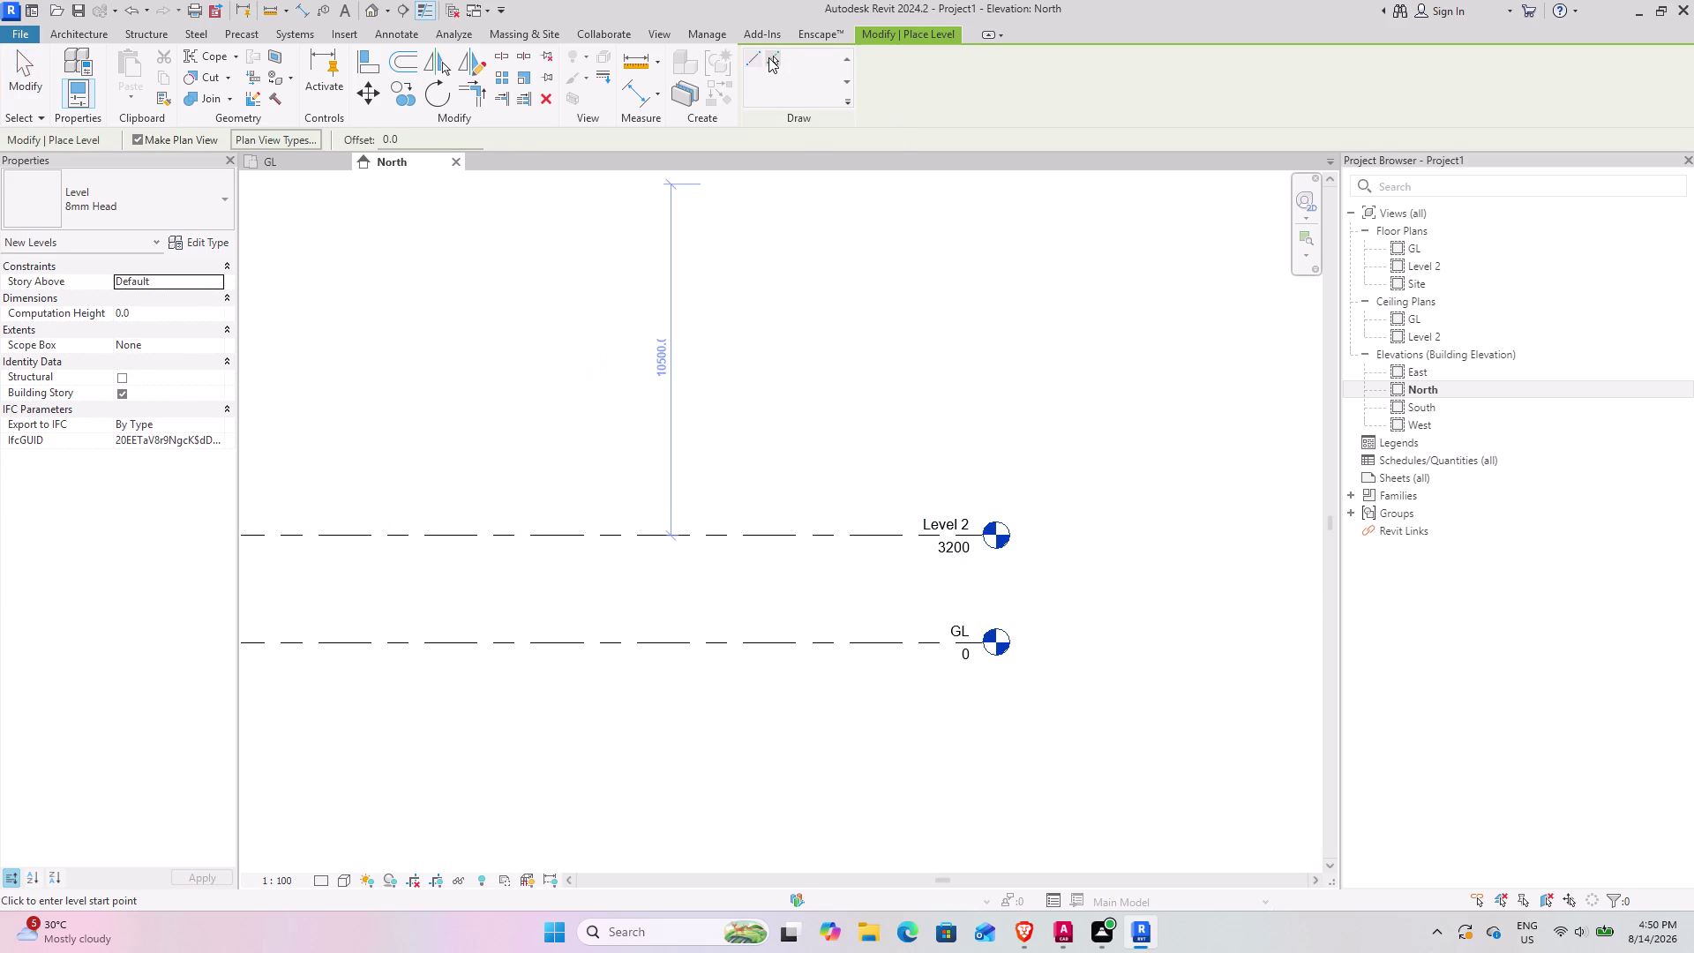
click(769, 58)
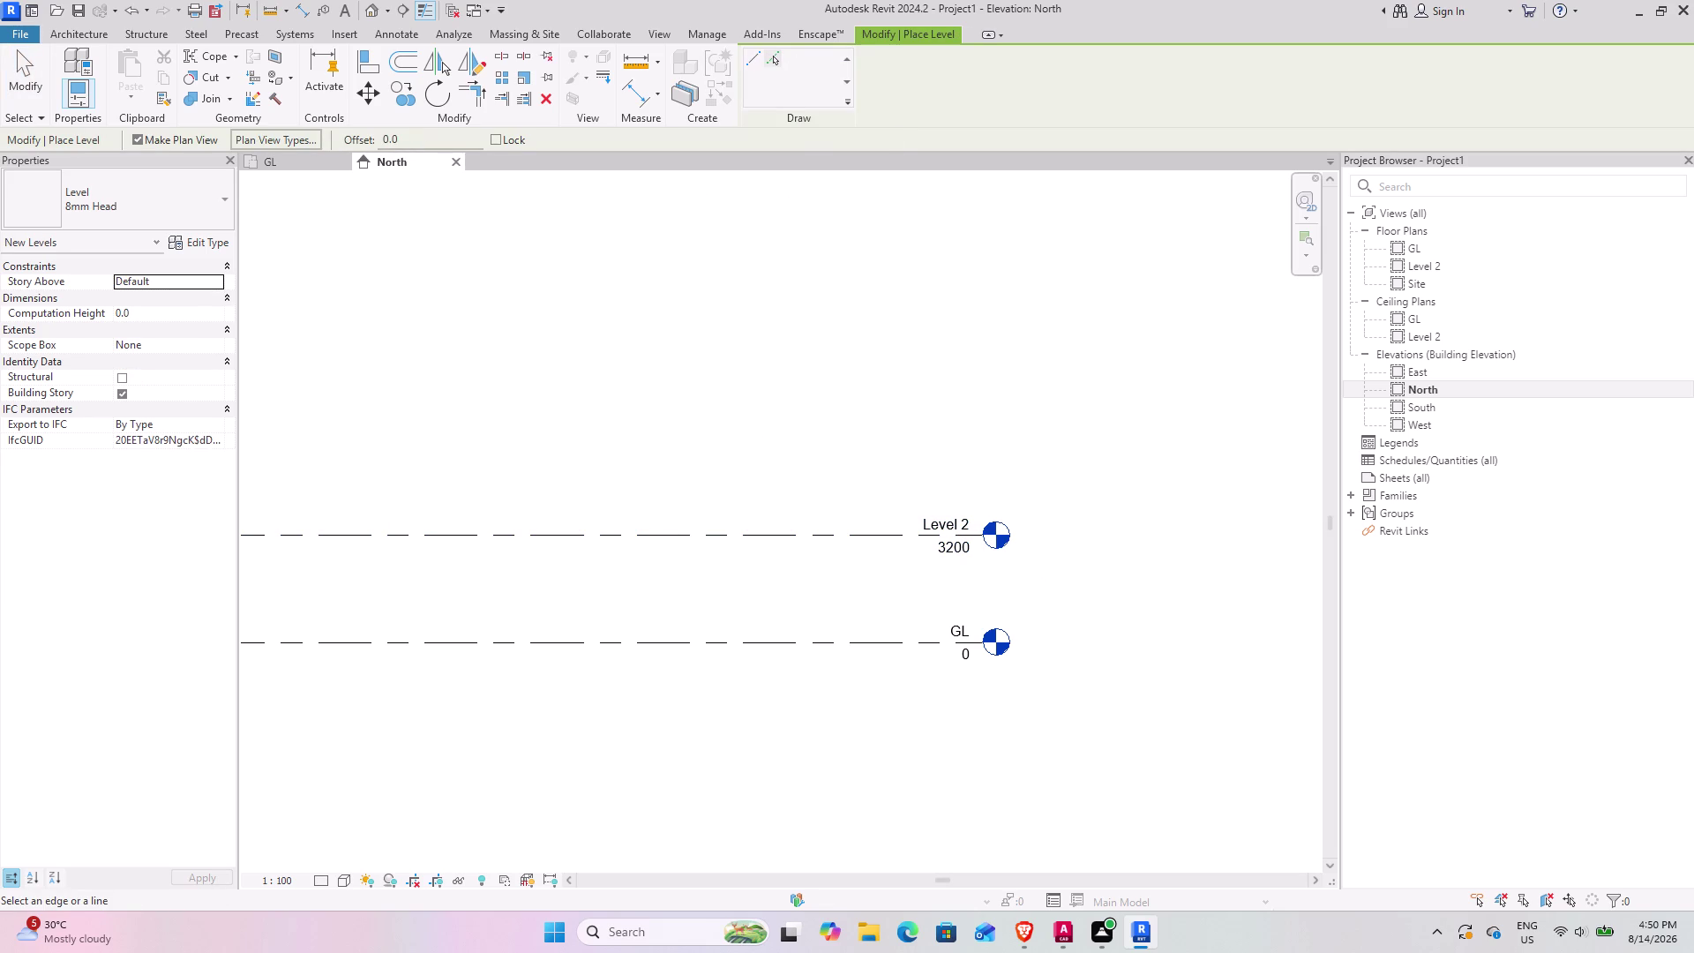
drag(413, 140, 380, 140)
text(1)
text(06)
key(BackSpace)
text('6)
text(")
key(Return)
click(752, 534)
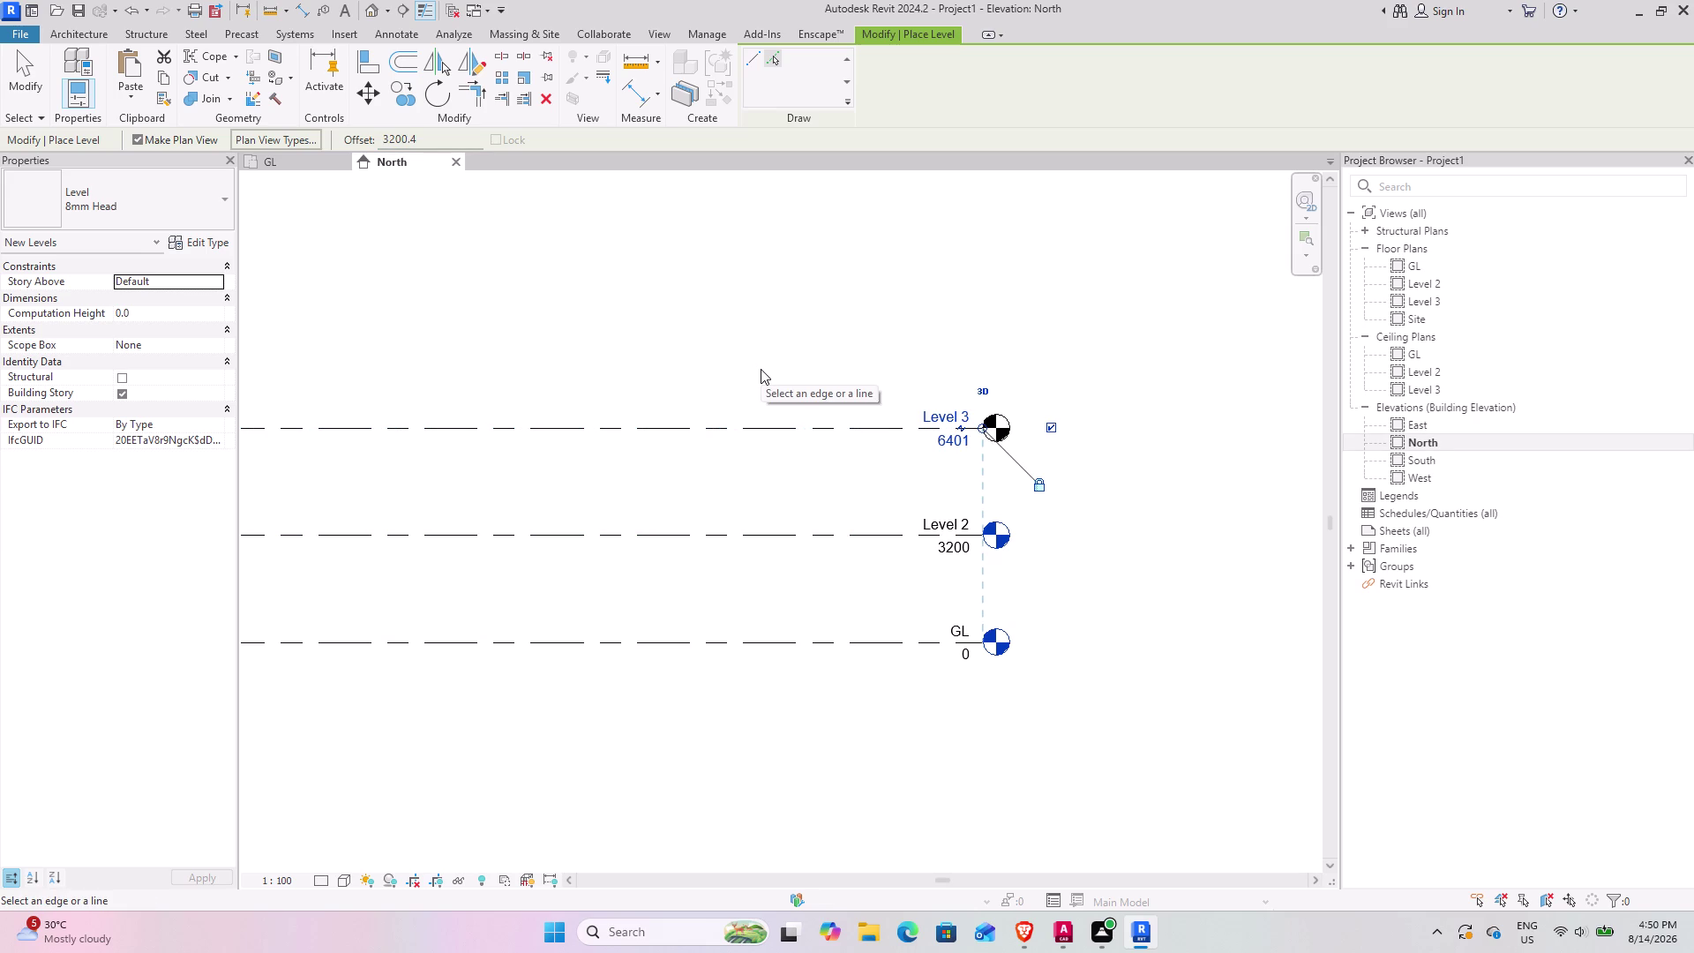
Place Level 4 at the same offset, then Level 5 3' above Level 4.
click(786, 426)
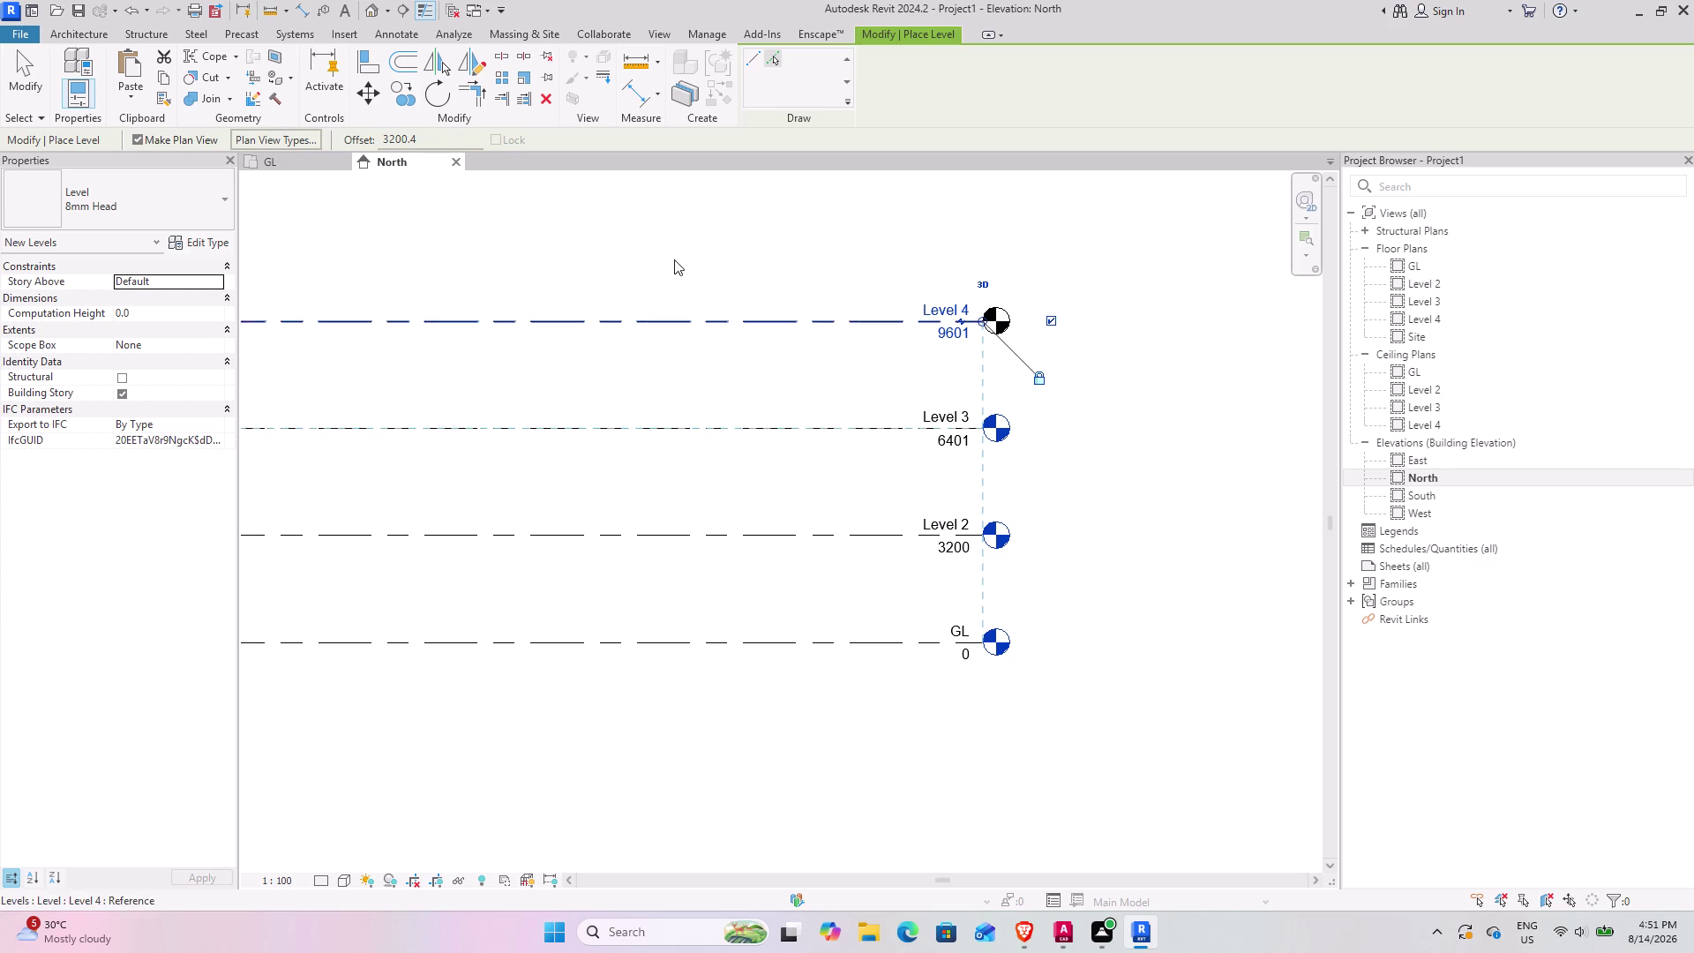
drag(434, 143, 341, 137)
text(3)
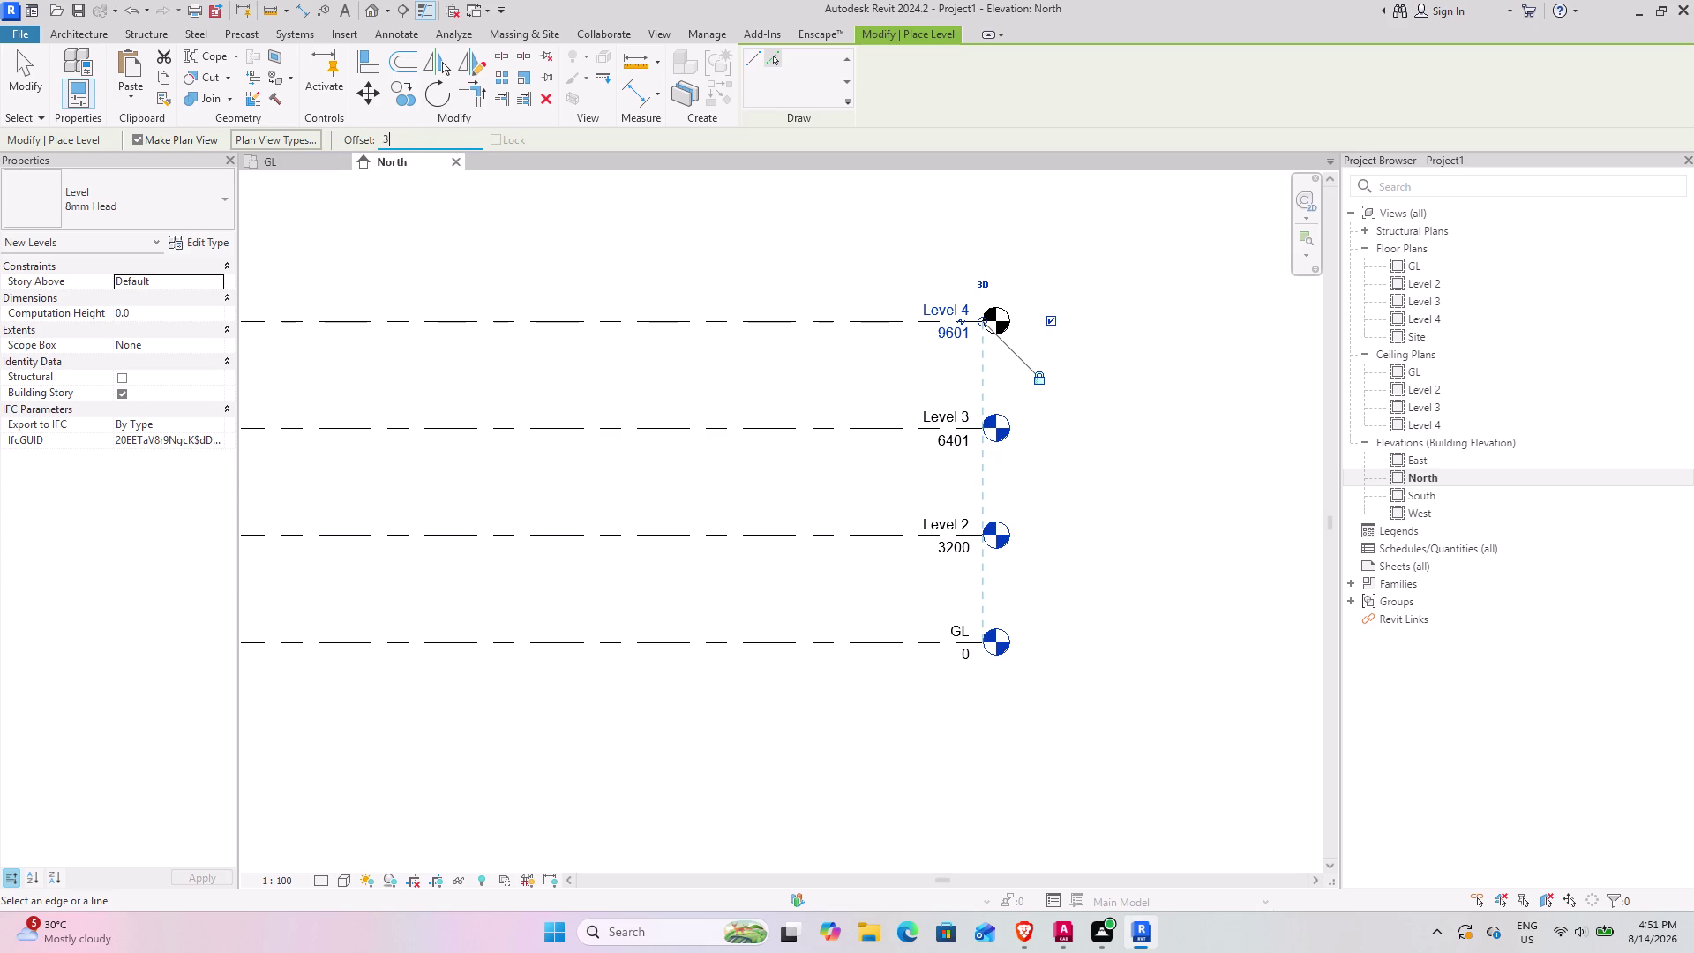
text(')
key(Return)
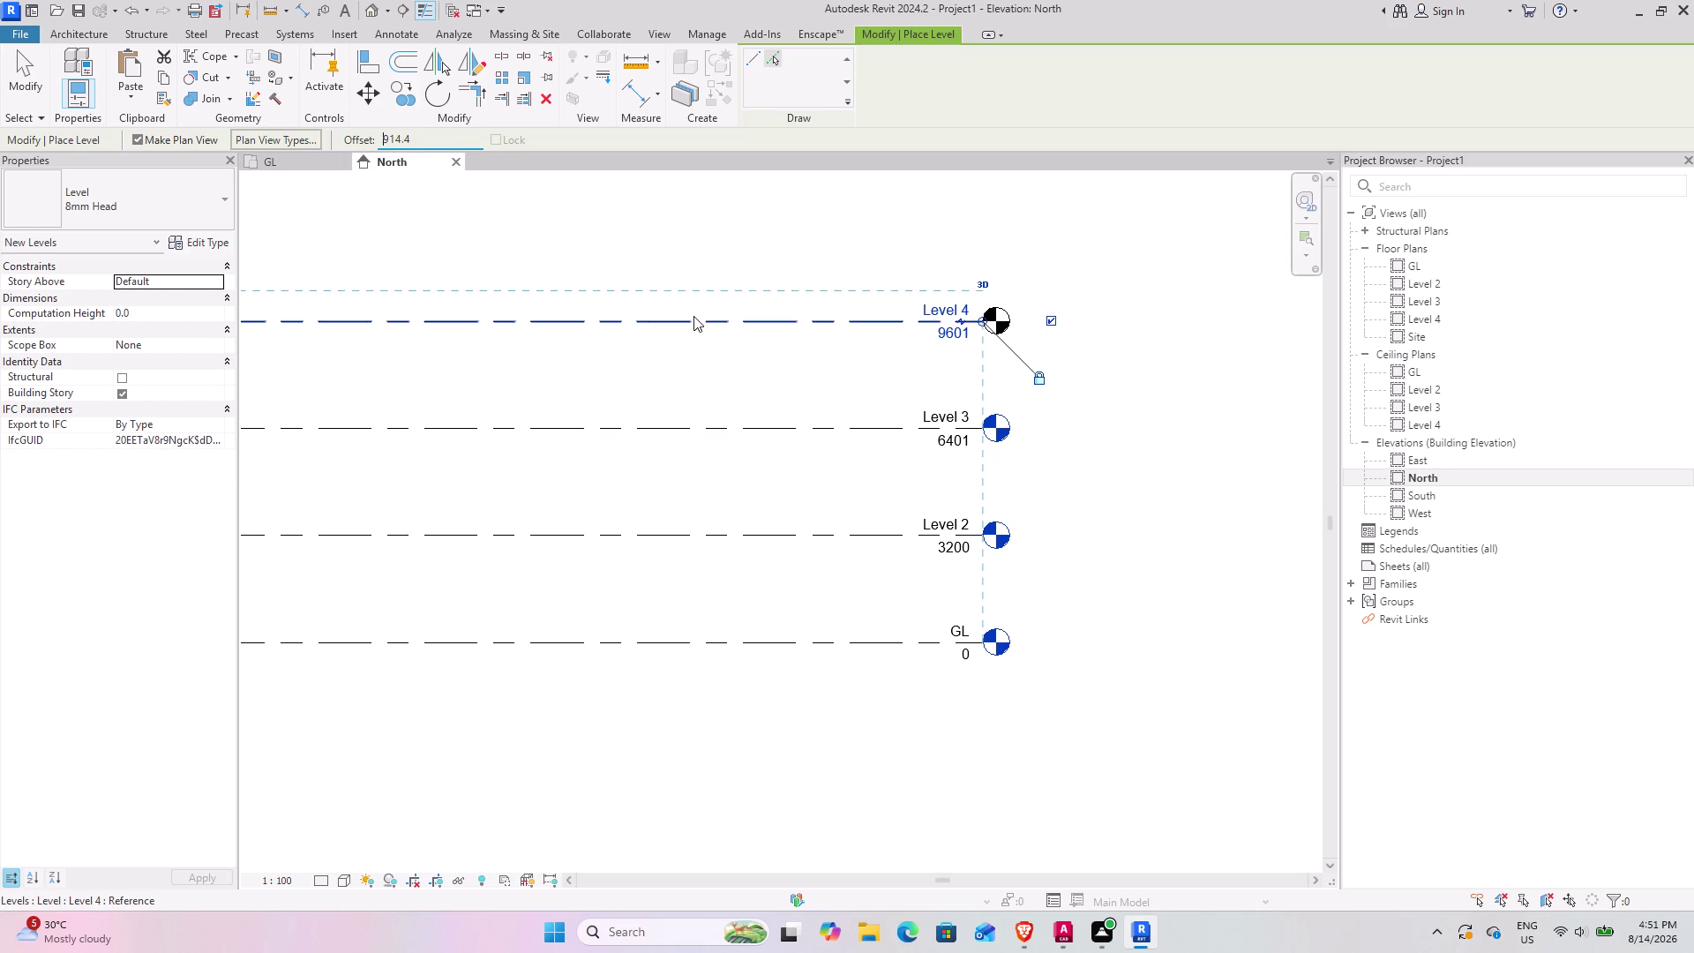
click(694, 319)
key(Escape)
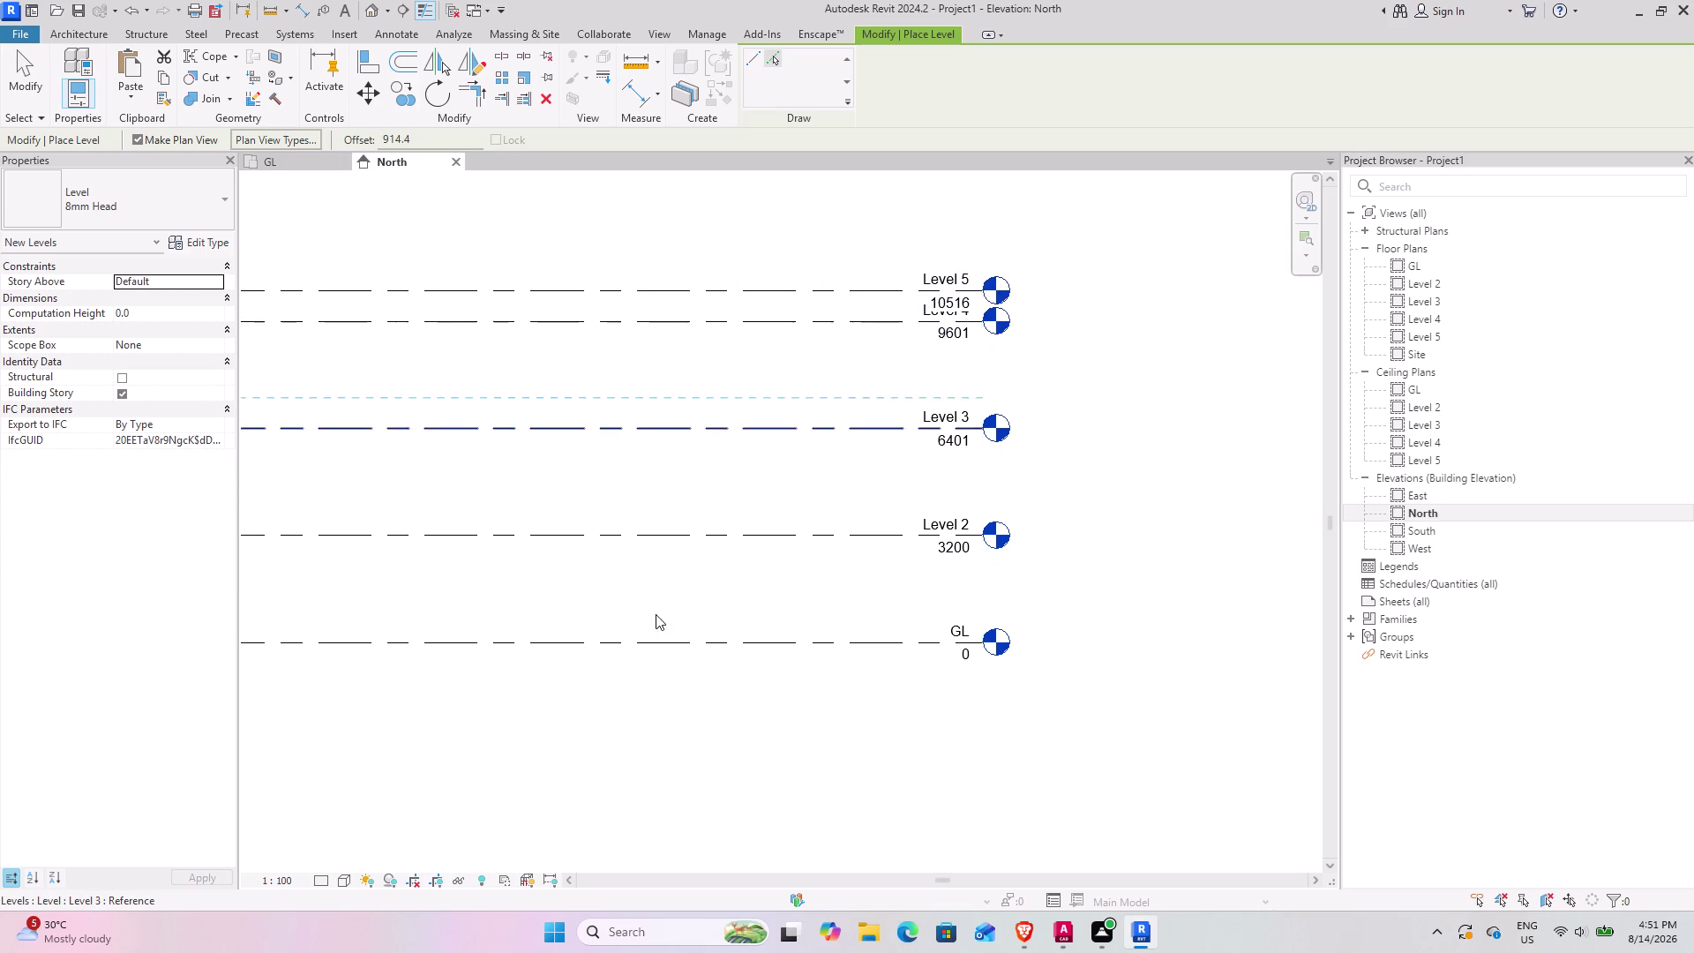
Set the elevation view scale to 1:50 and recentre the view on the levels.
click(273, 871)
click(279, 882)
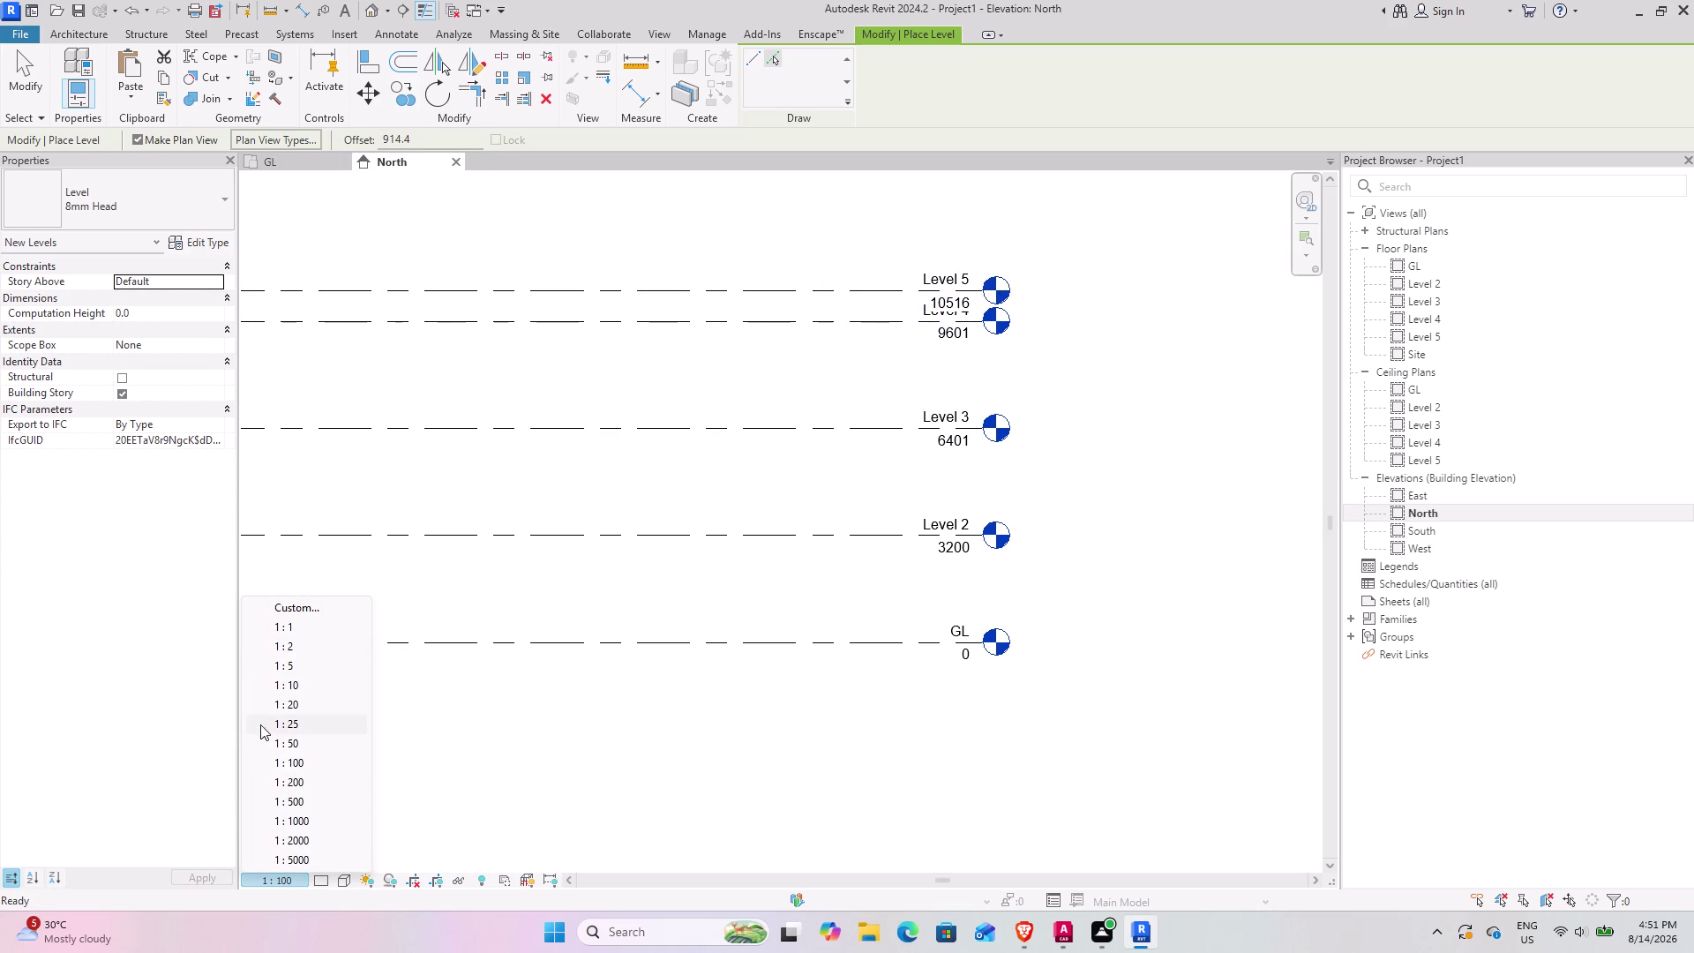
click(295, 745)
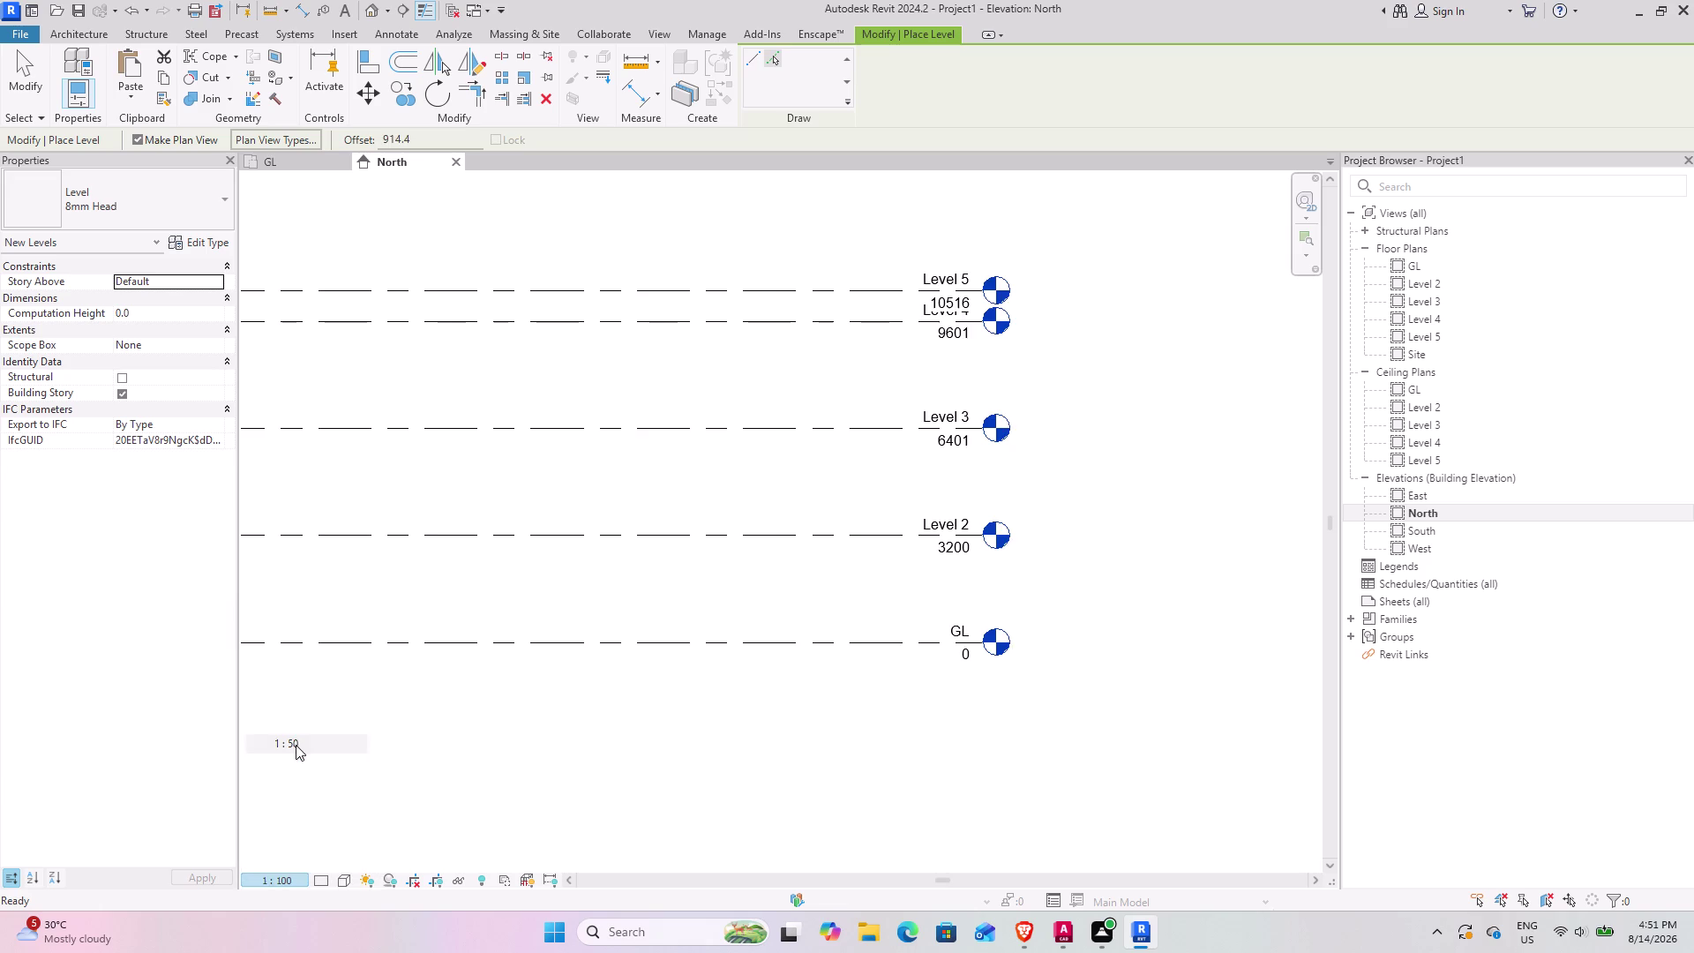
middle_drag(764, 472, 992, 600)
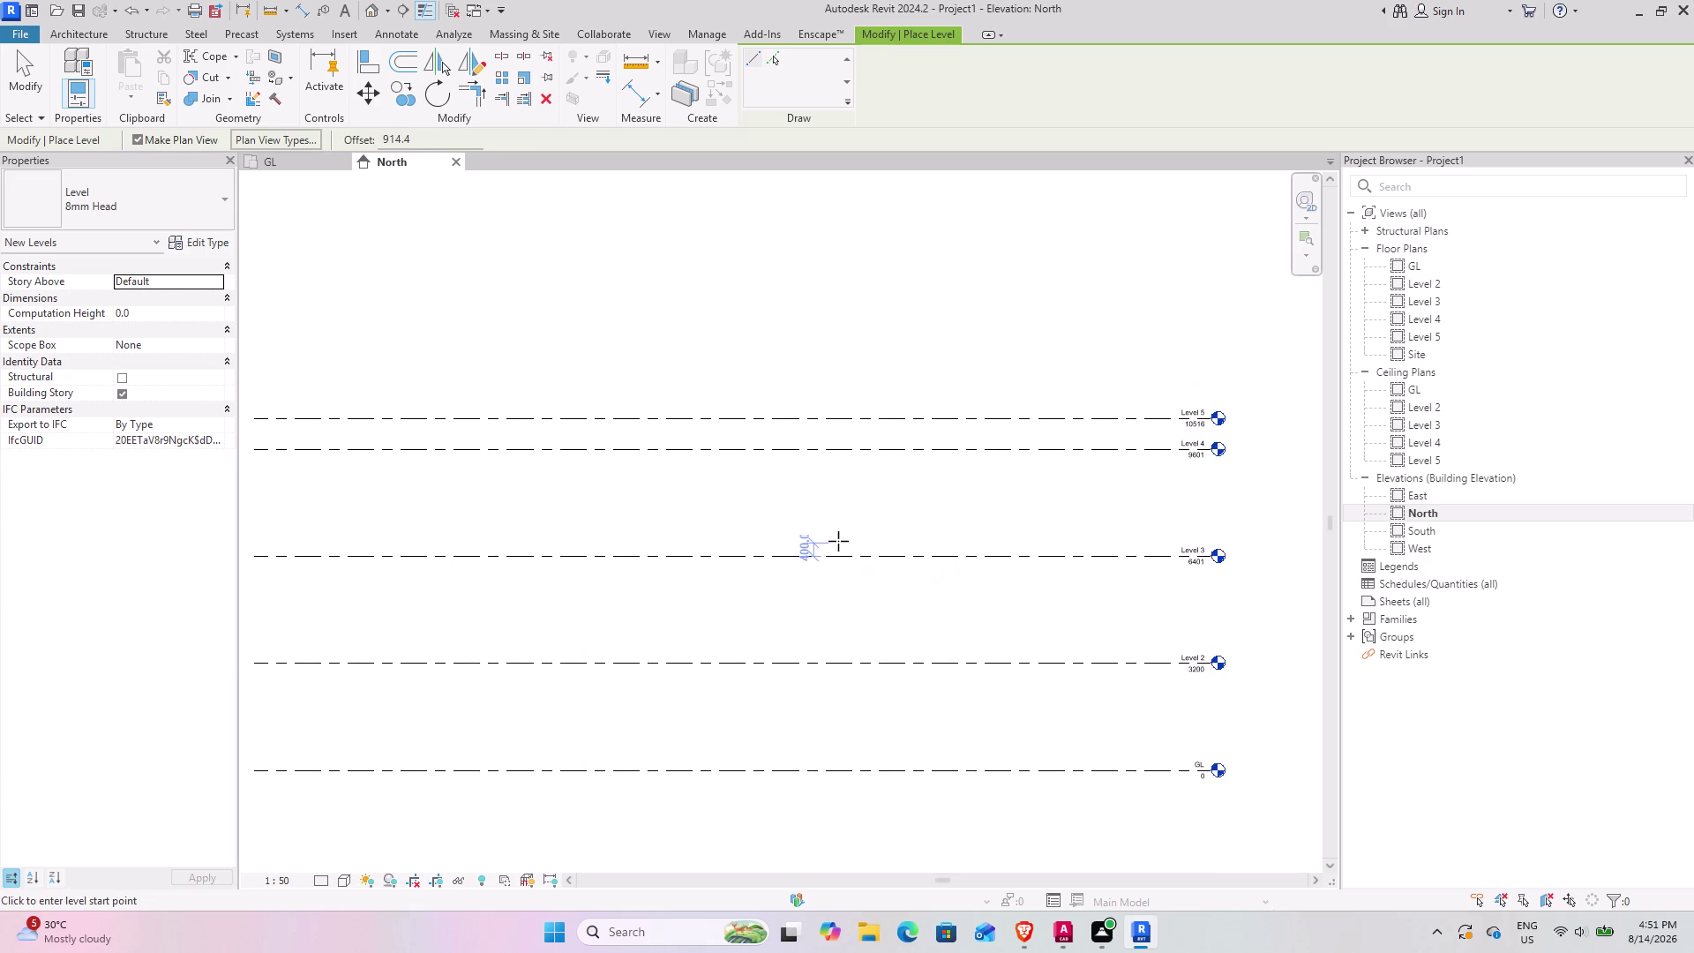
scroll(down, 3)
key(Escape)
scroll(up, 3)
middle_drag(953, 569, 1035, 460)
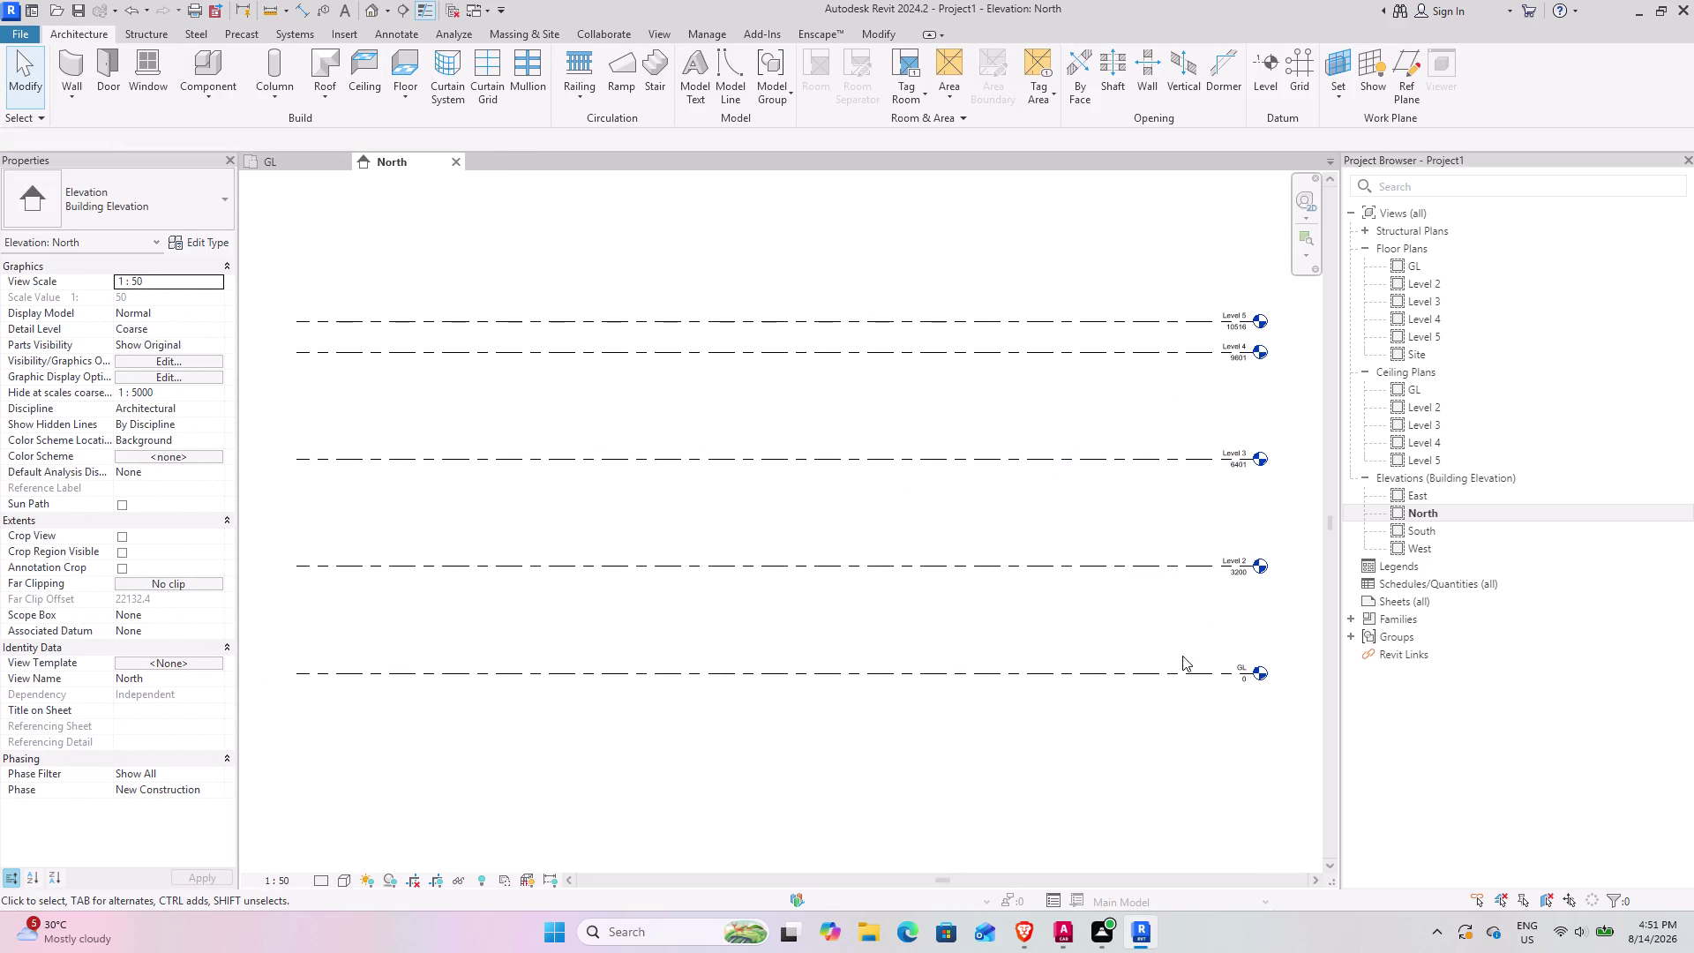
middle_drag(1168, 639, 1063, 505)
scroll(up, 3)
scroll(up, 3)
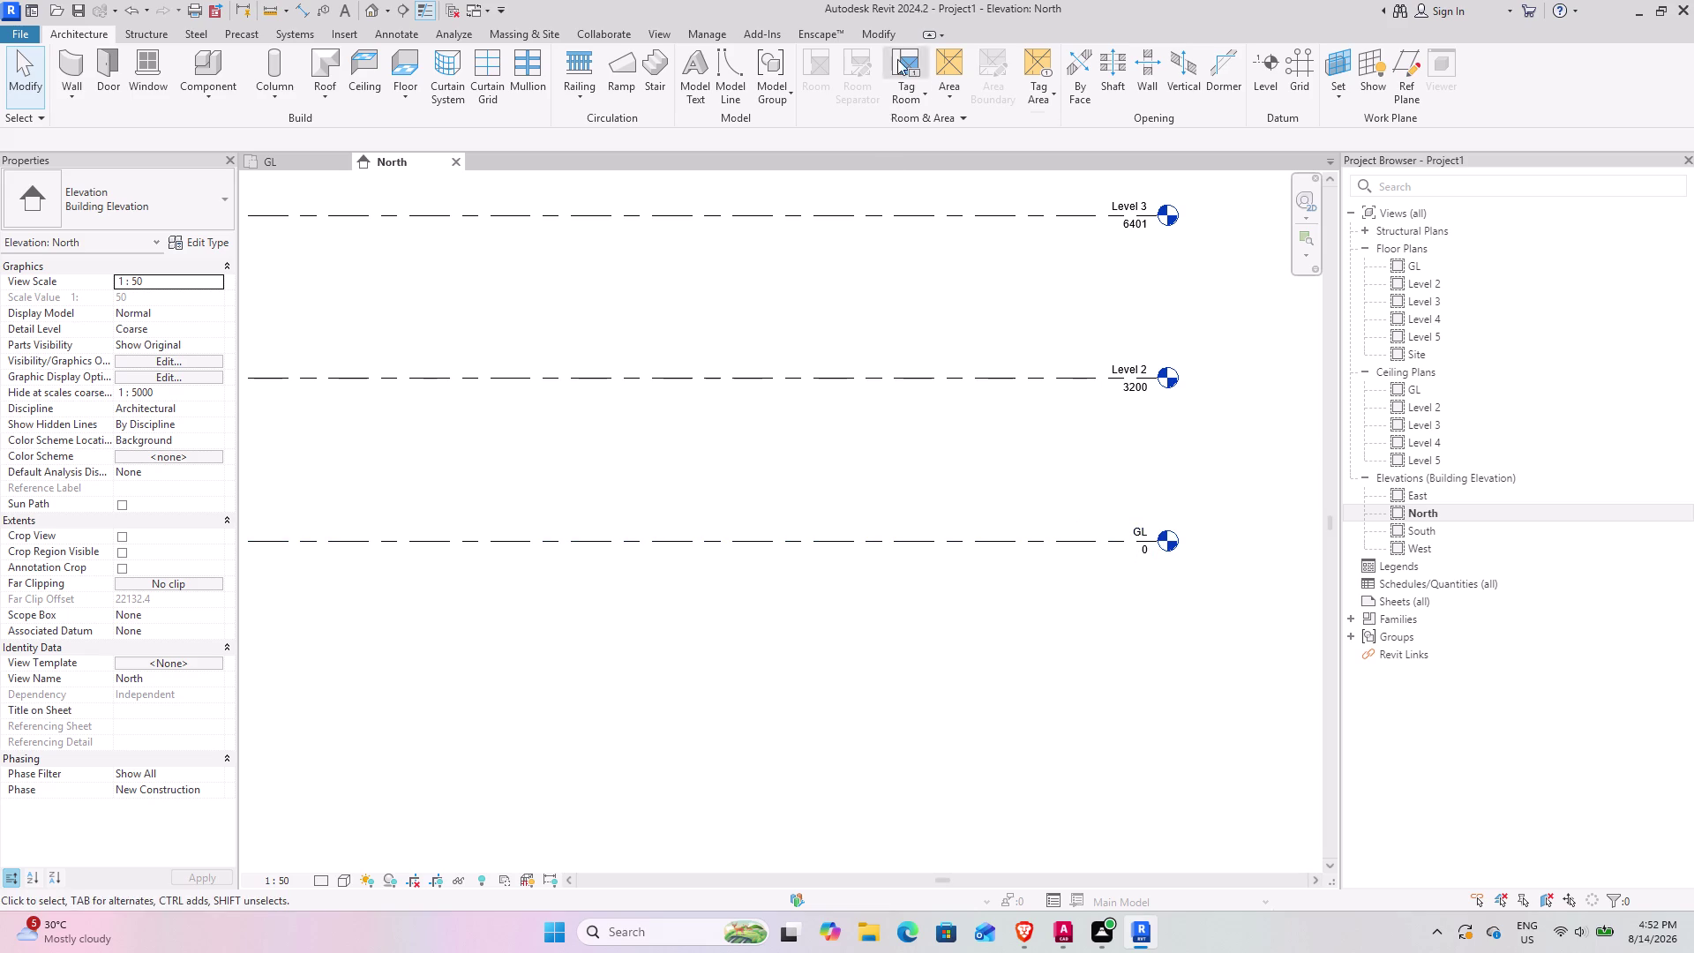
Select the GL level and start Create Similar (CS) levels using Pick Lines.
click(974, 550)
click(978, 531)
drag(984, 567, 973, 555)
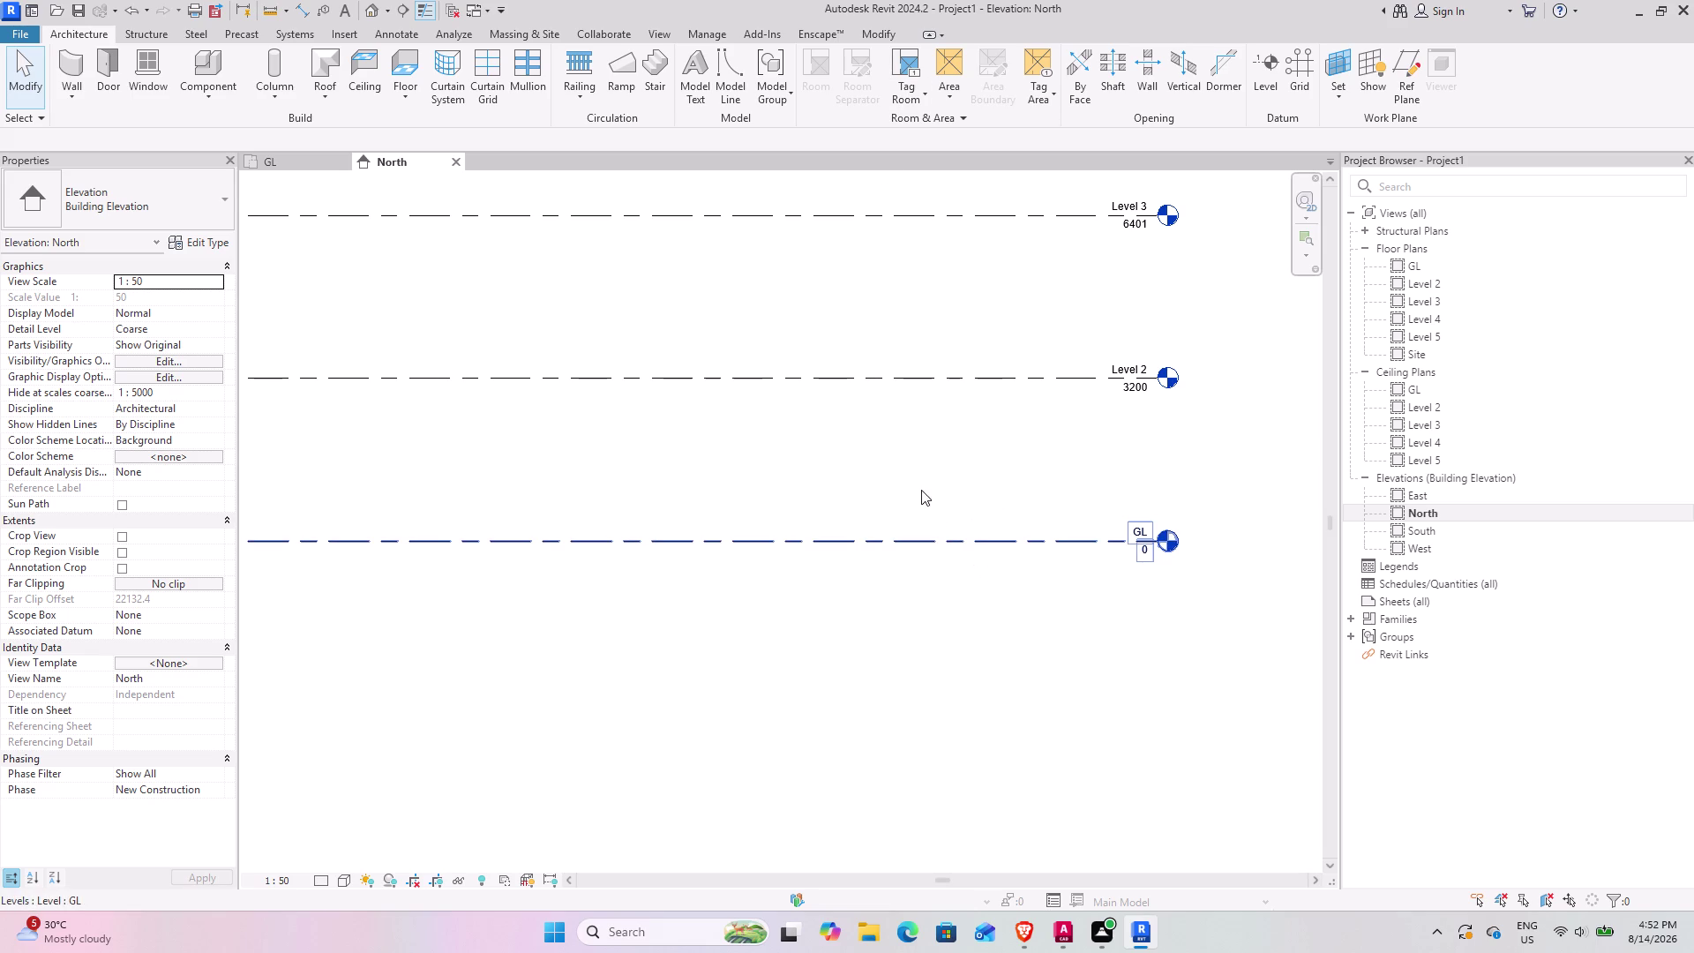
click(922, 490)
drag(948, 592, 810, 434)
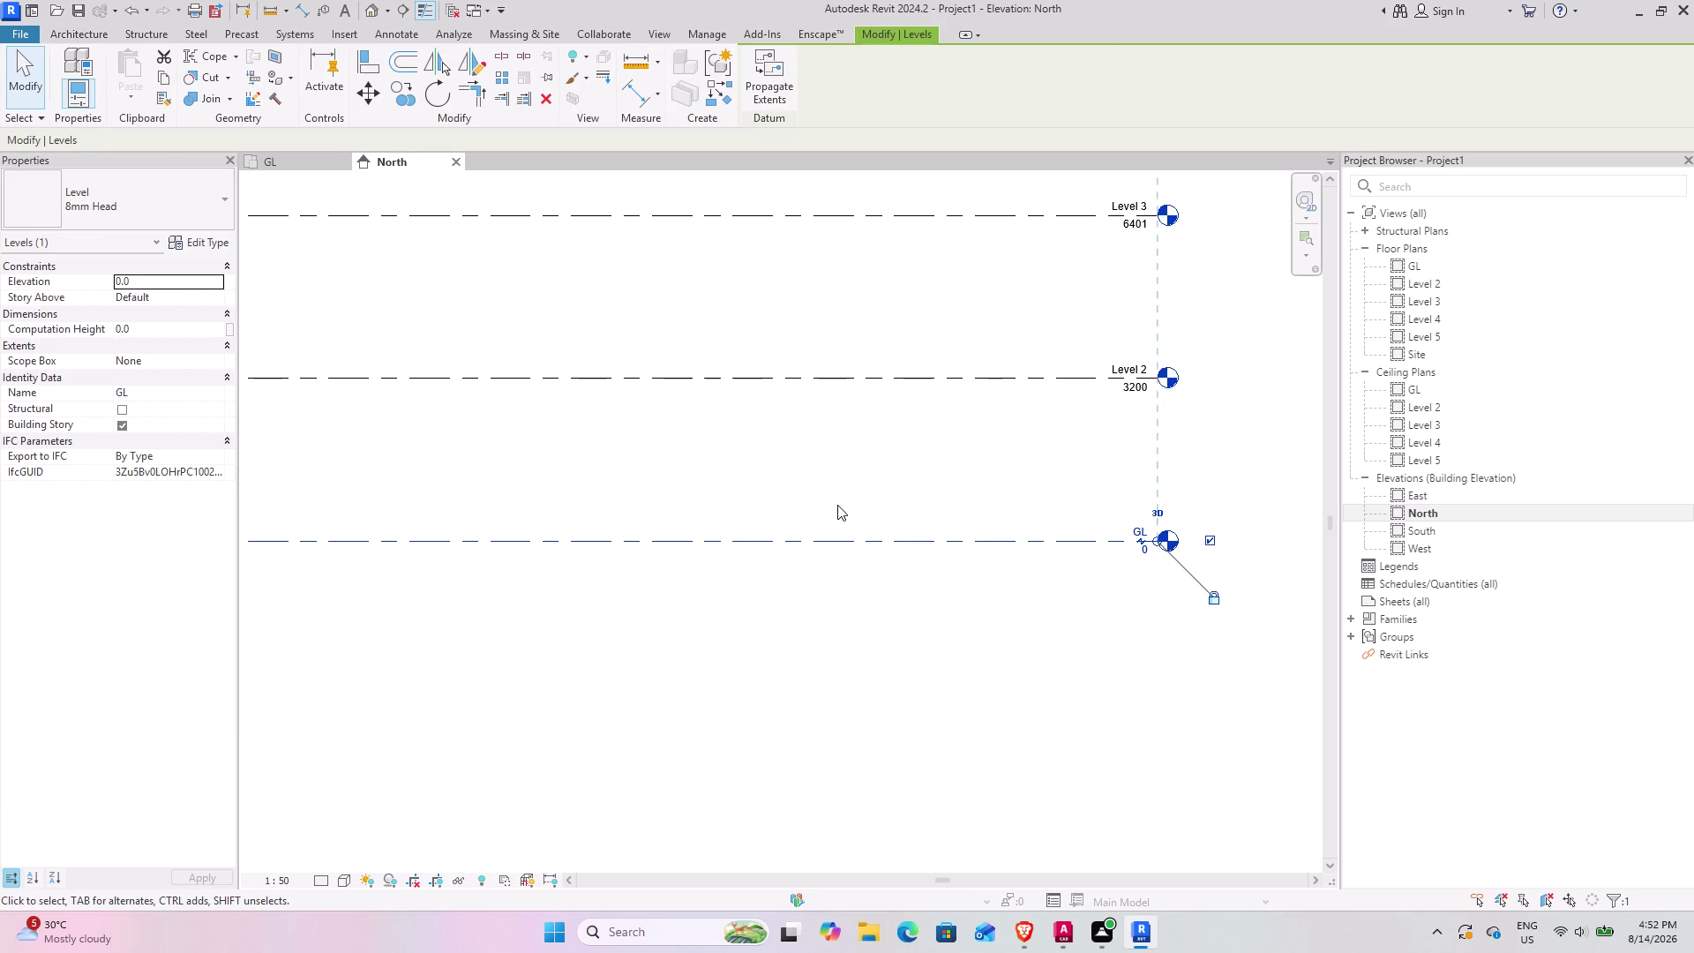
text(CS)
key(space)
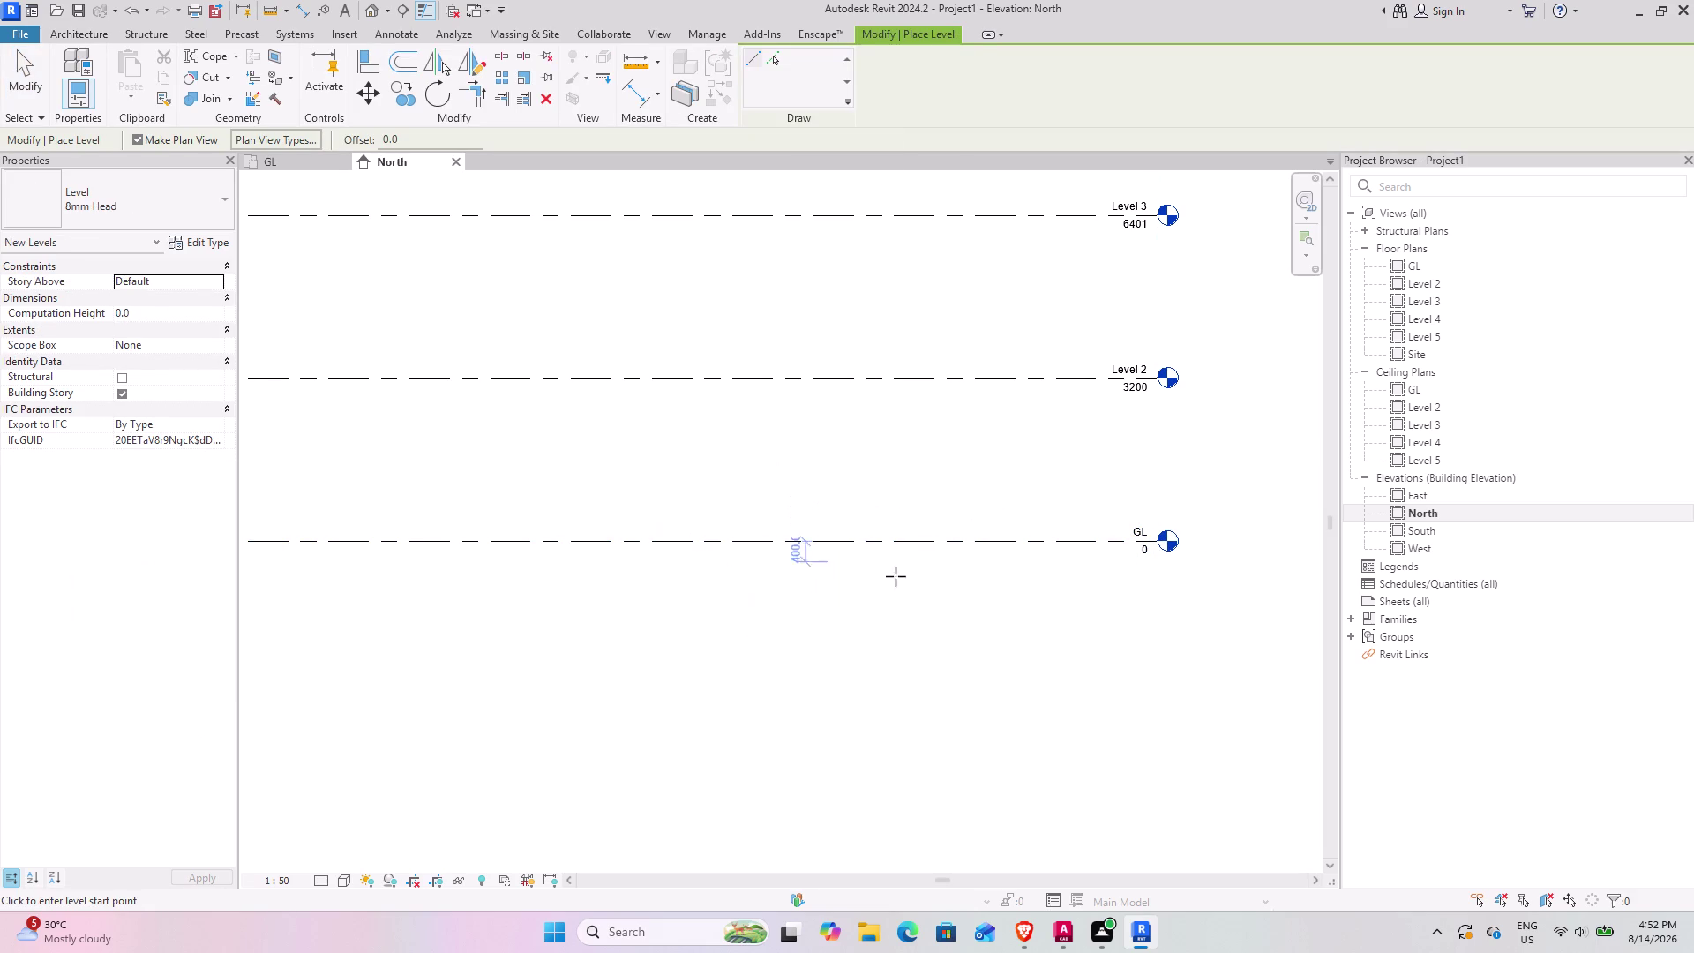
click(772, 60)
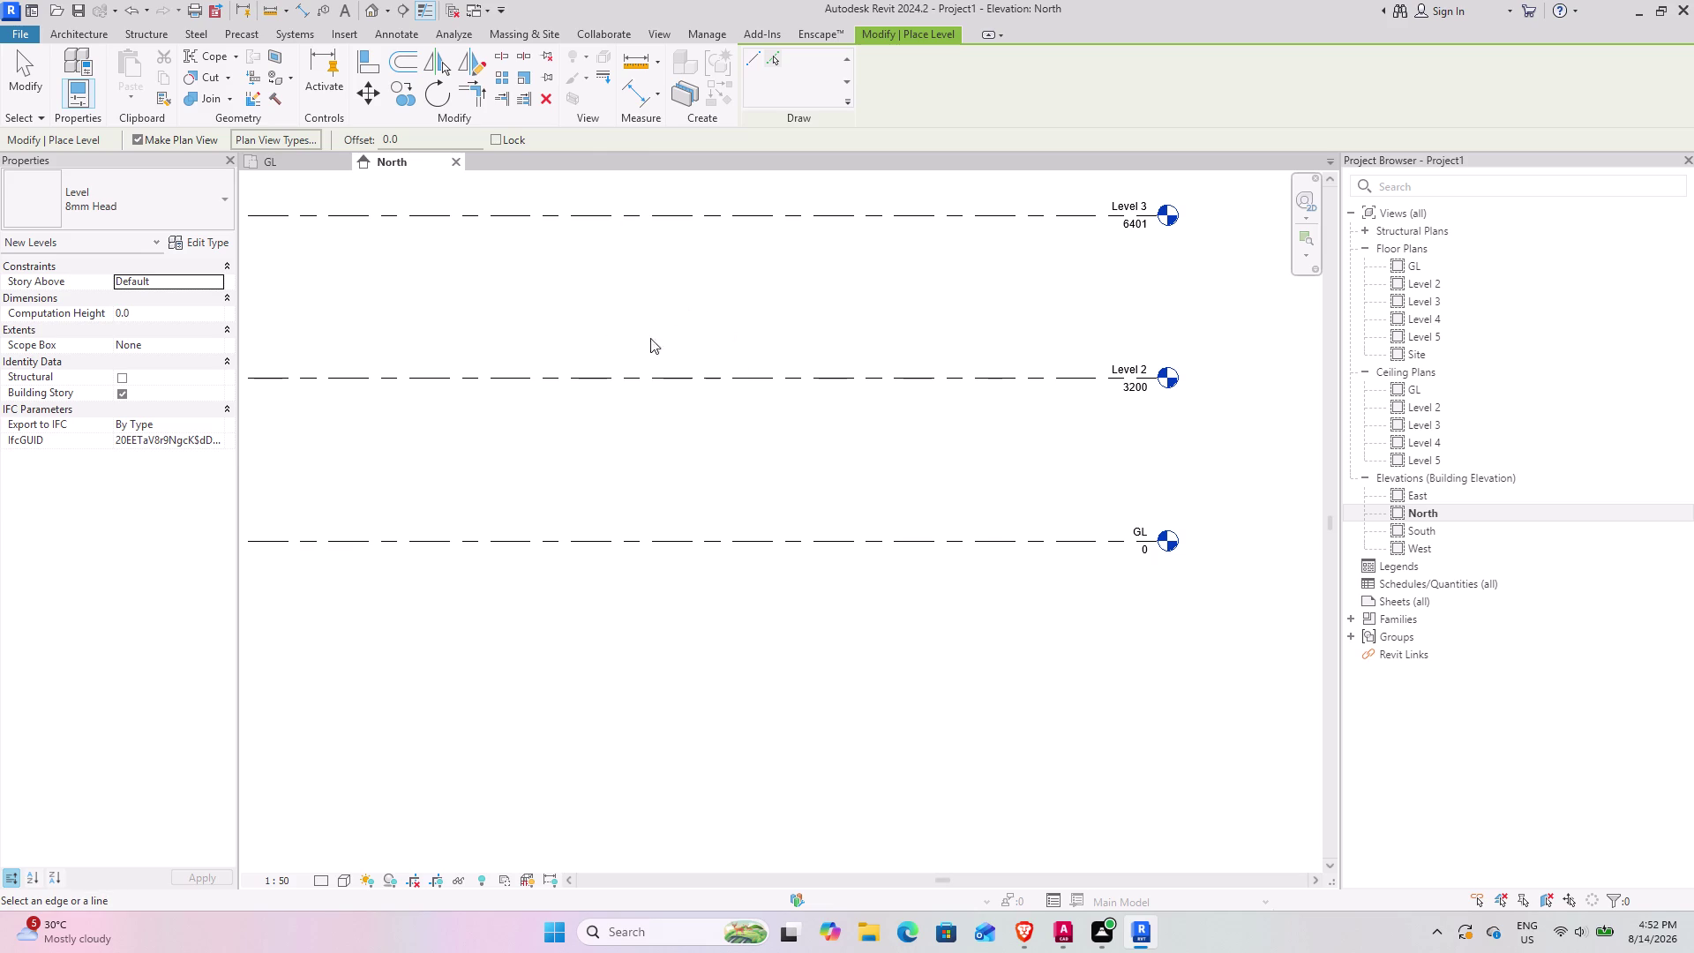
Select the Offset value and clear a mistyped entry from it.
drag(411, 138, 300, 139)
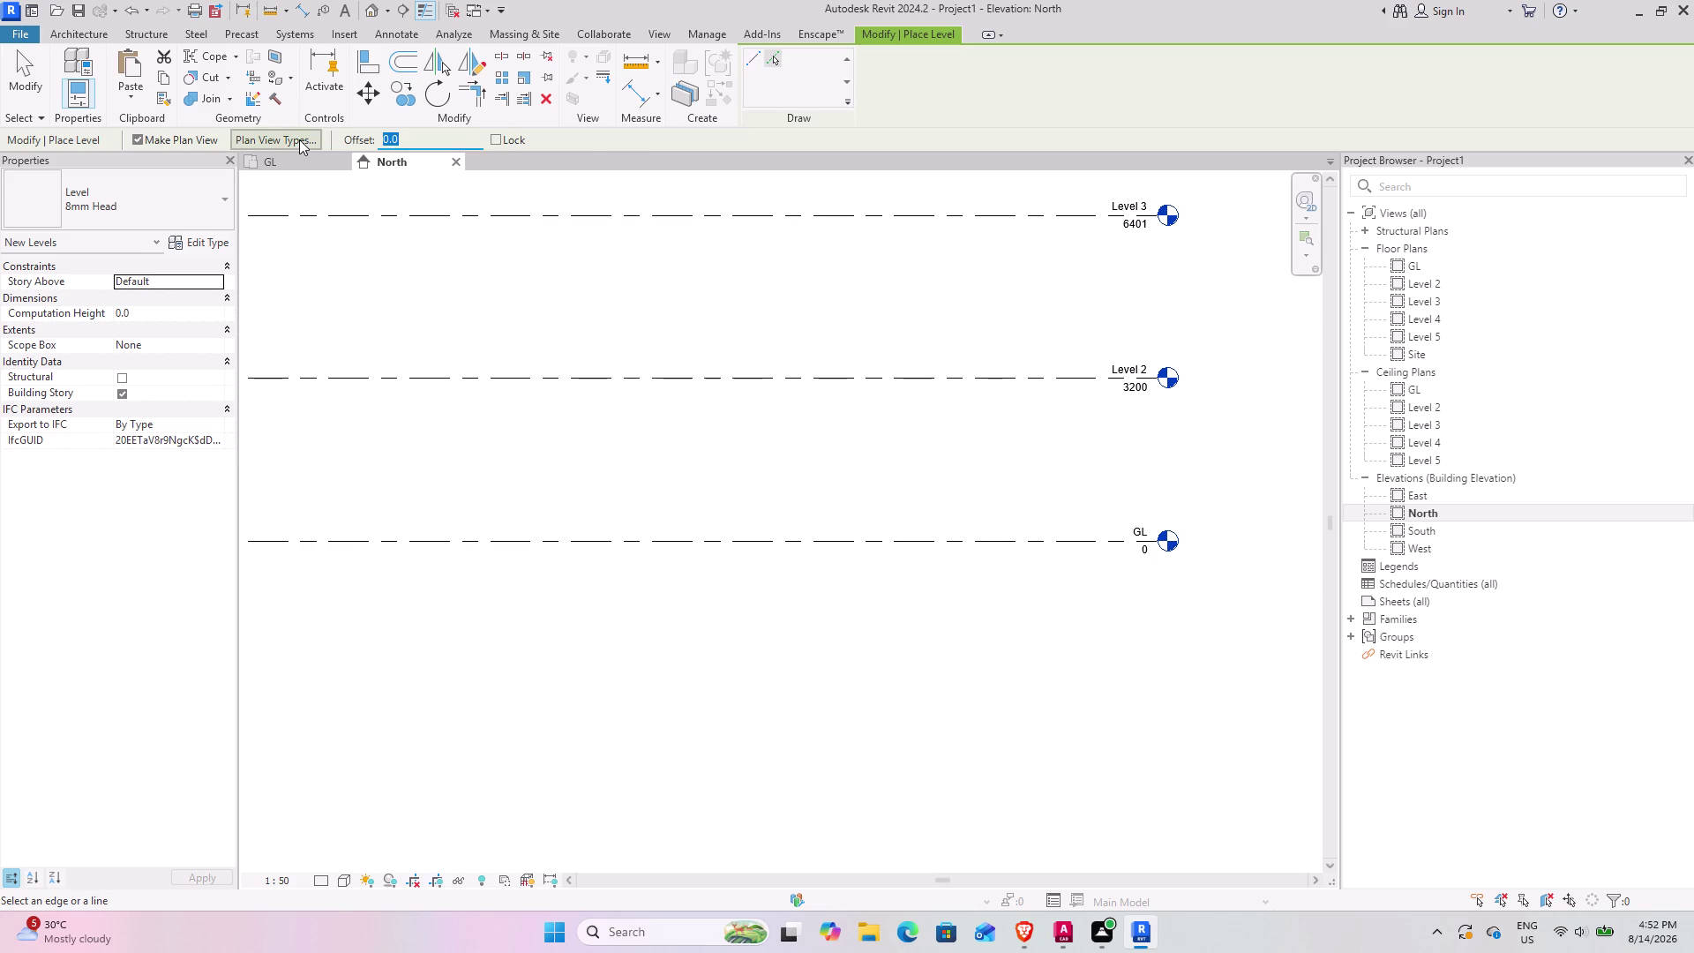
text(1')
key(Return)
key(BackSpace)
key(Delete)
key(Delete)
key(Delete)
key(Delete)
key(Delete)
key(Delete)
key(Delete)
key(Delete)
Enter a 1'6" (457.2) offset and place a new level off the GL line.
text(1')
text(6")
key(Return)
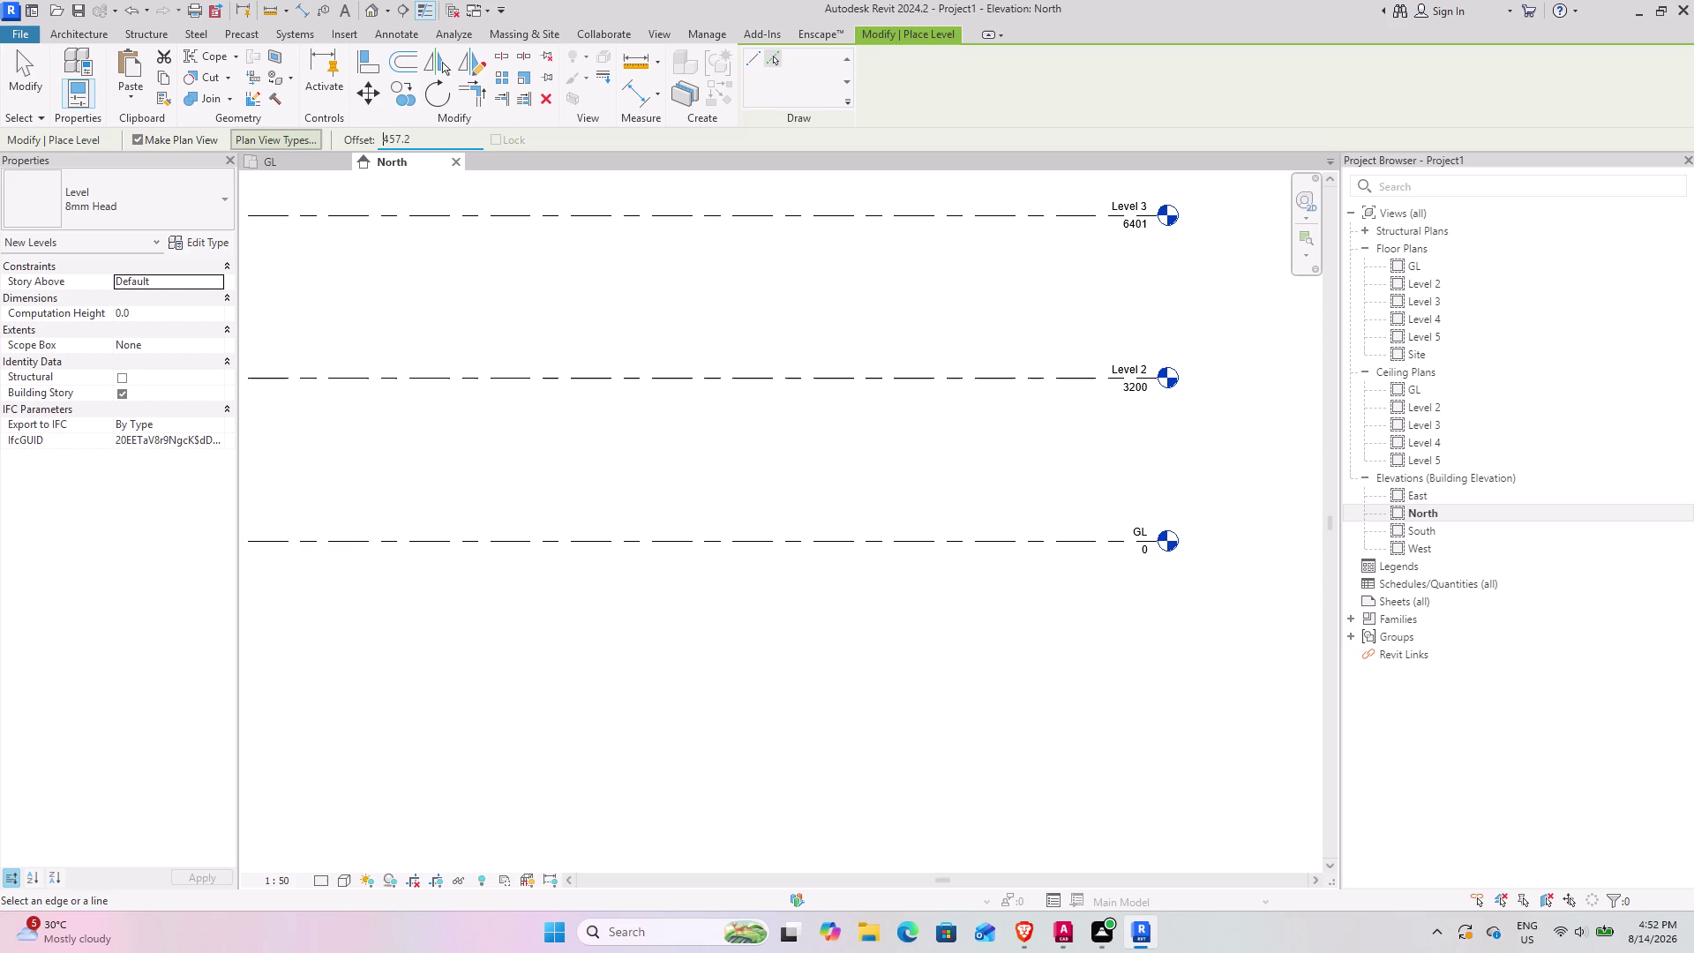
click(731, 547)
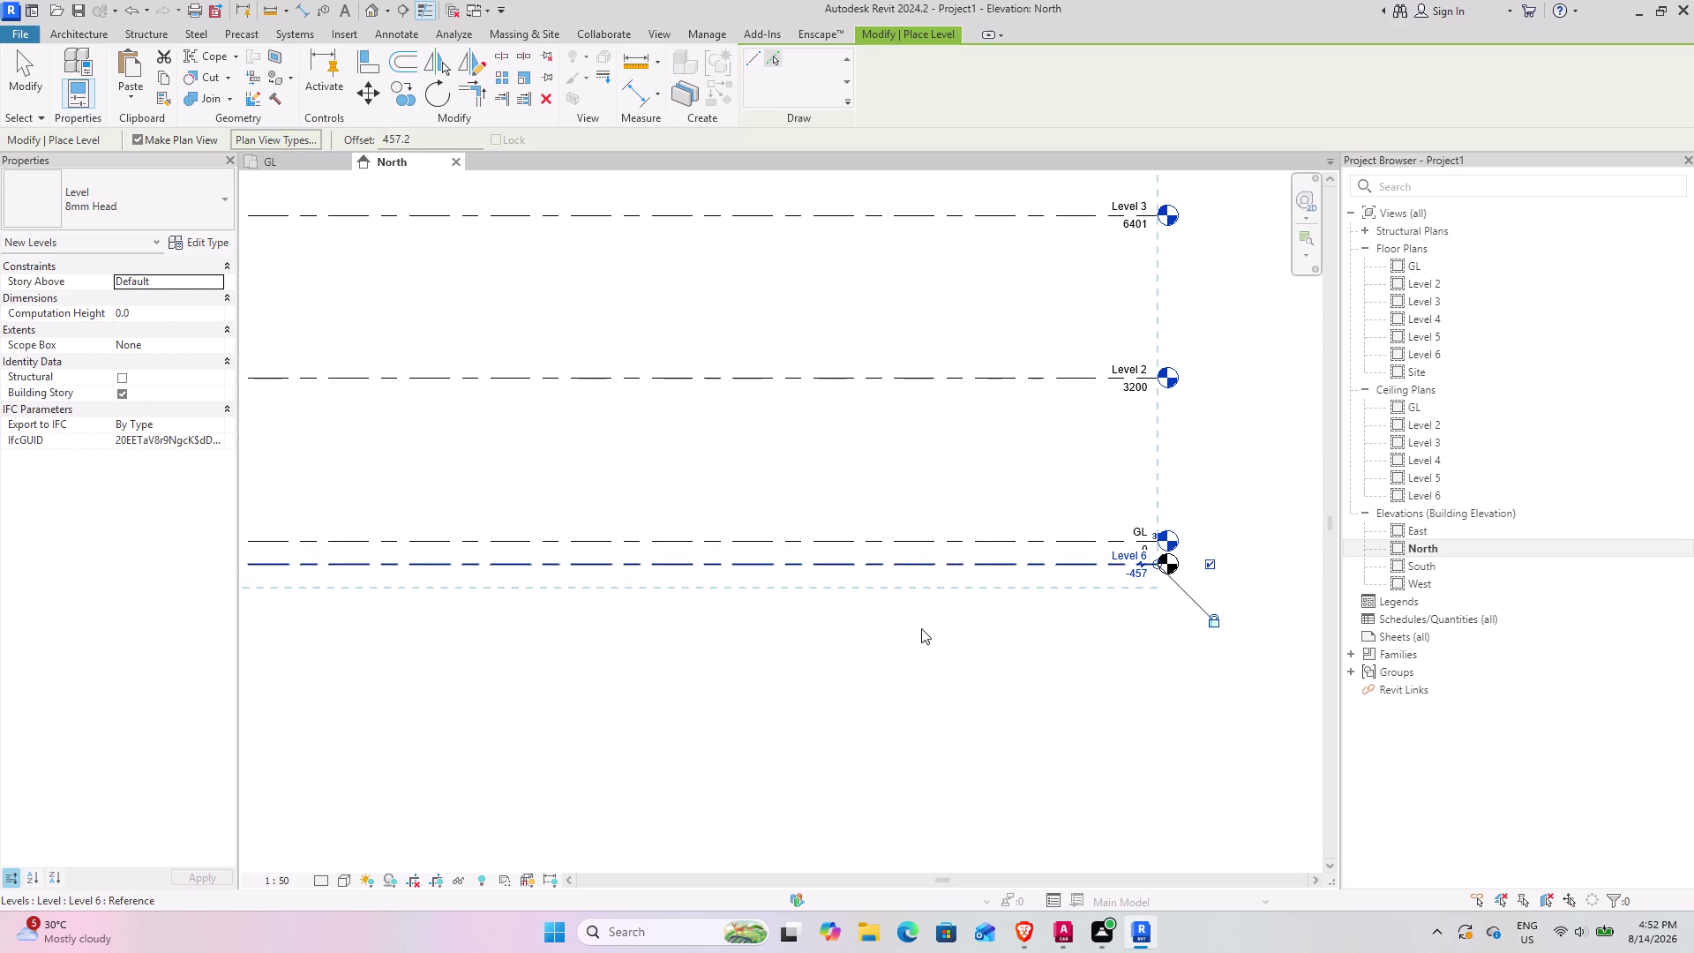
Exit level placement and zoom so all levels, including Level 6, are visible.
key(Escape)
scroll(down, 3)
middle_drag(1000, 484, 1046, 718)
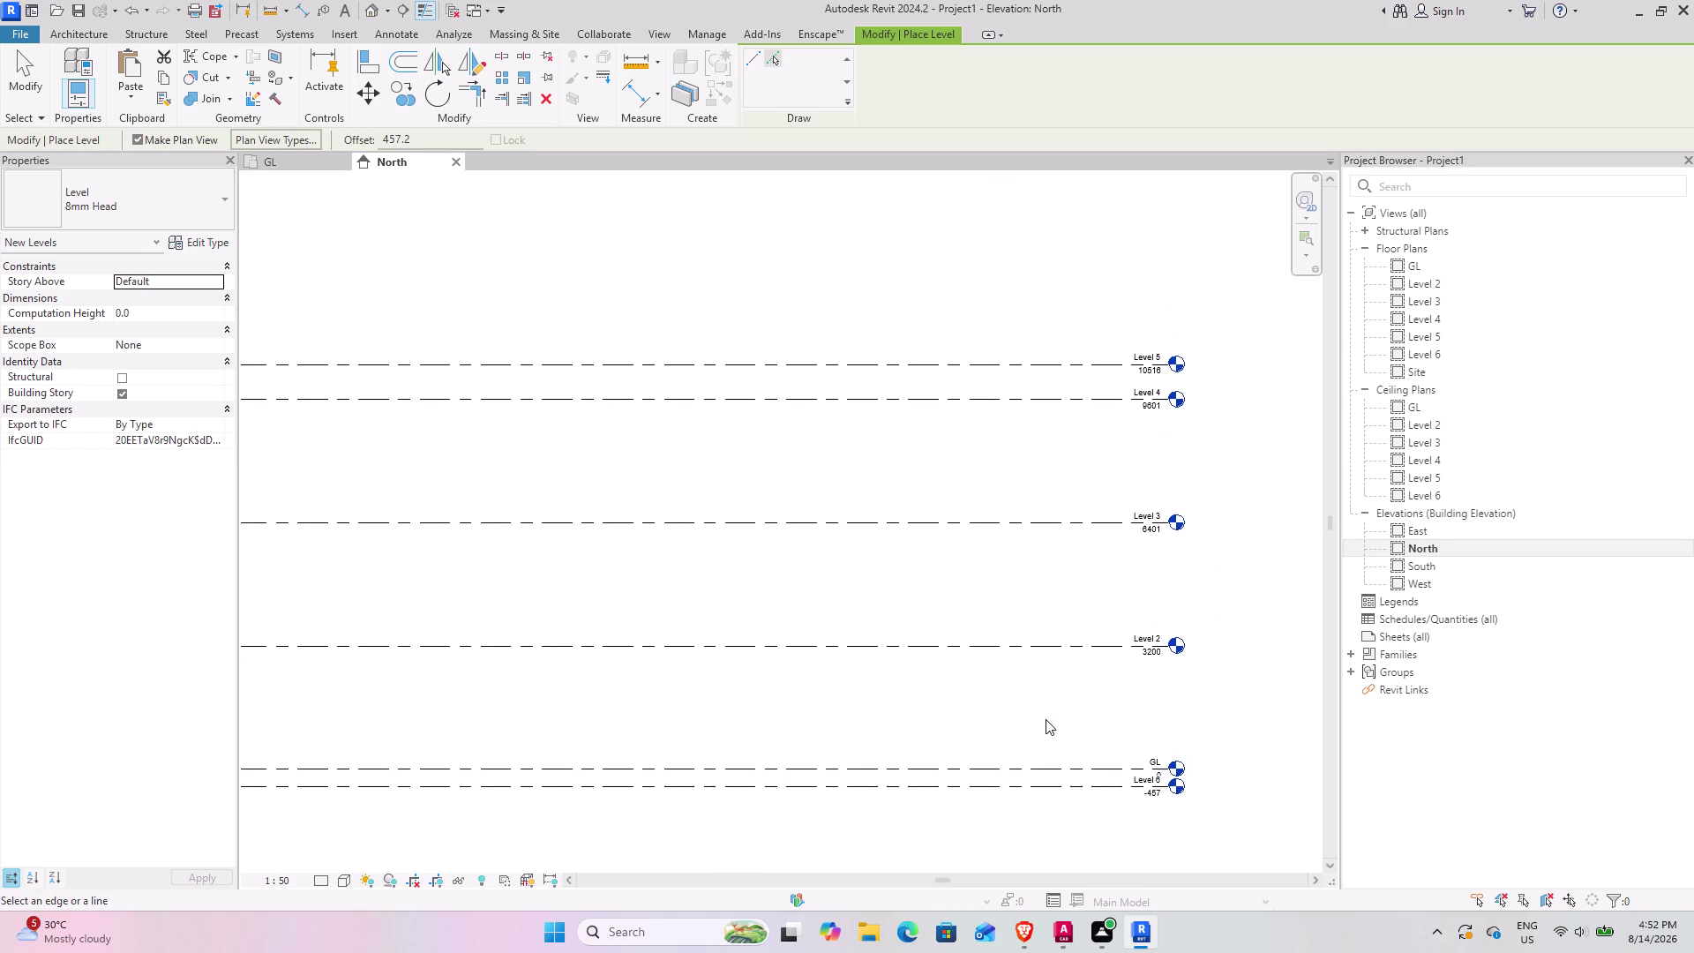
scroll(down, 3)
scroll(up, 3)
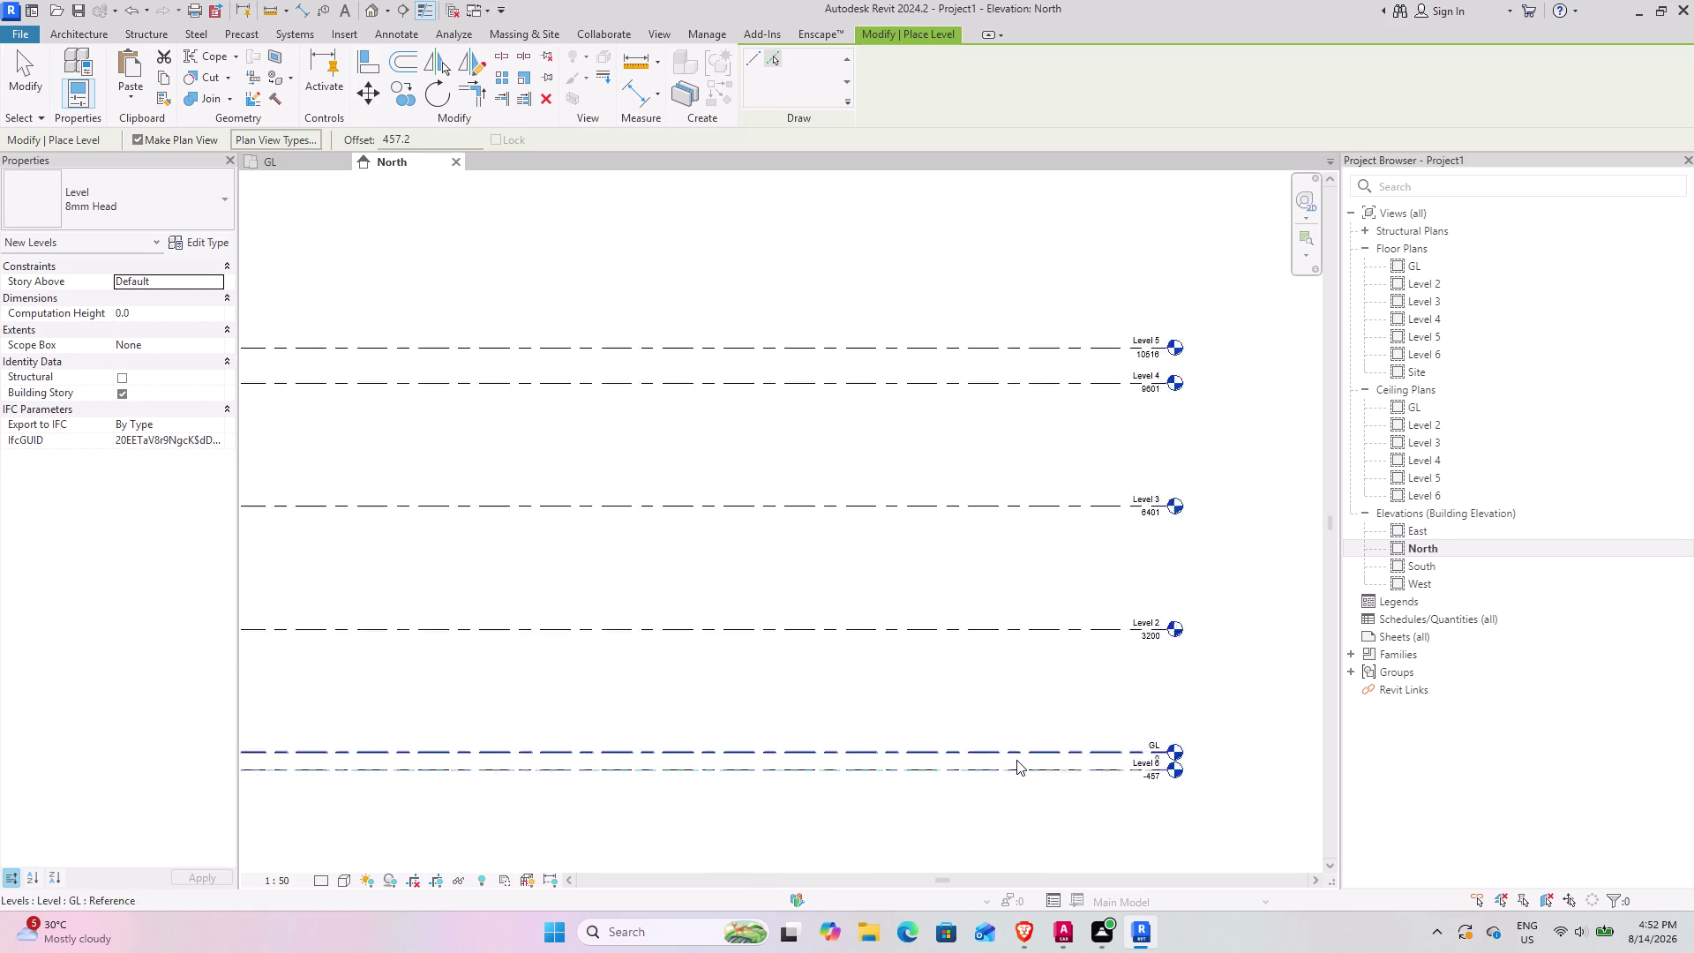
scroll(up, 3)
scroll(up, 3)
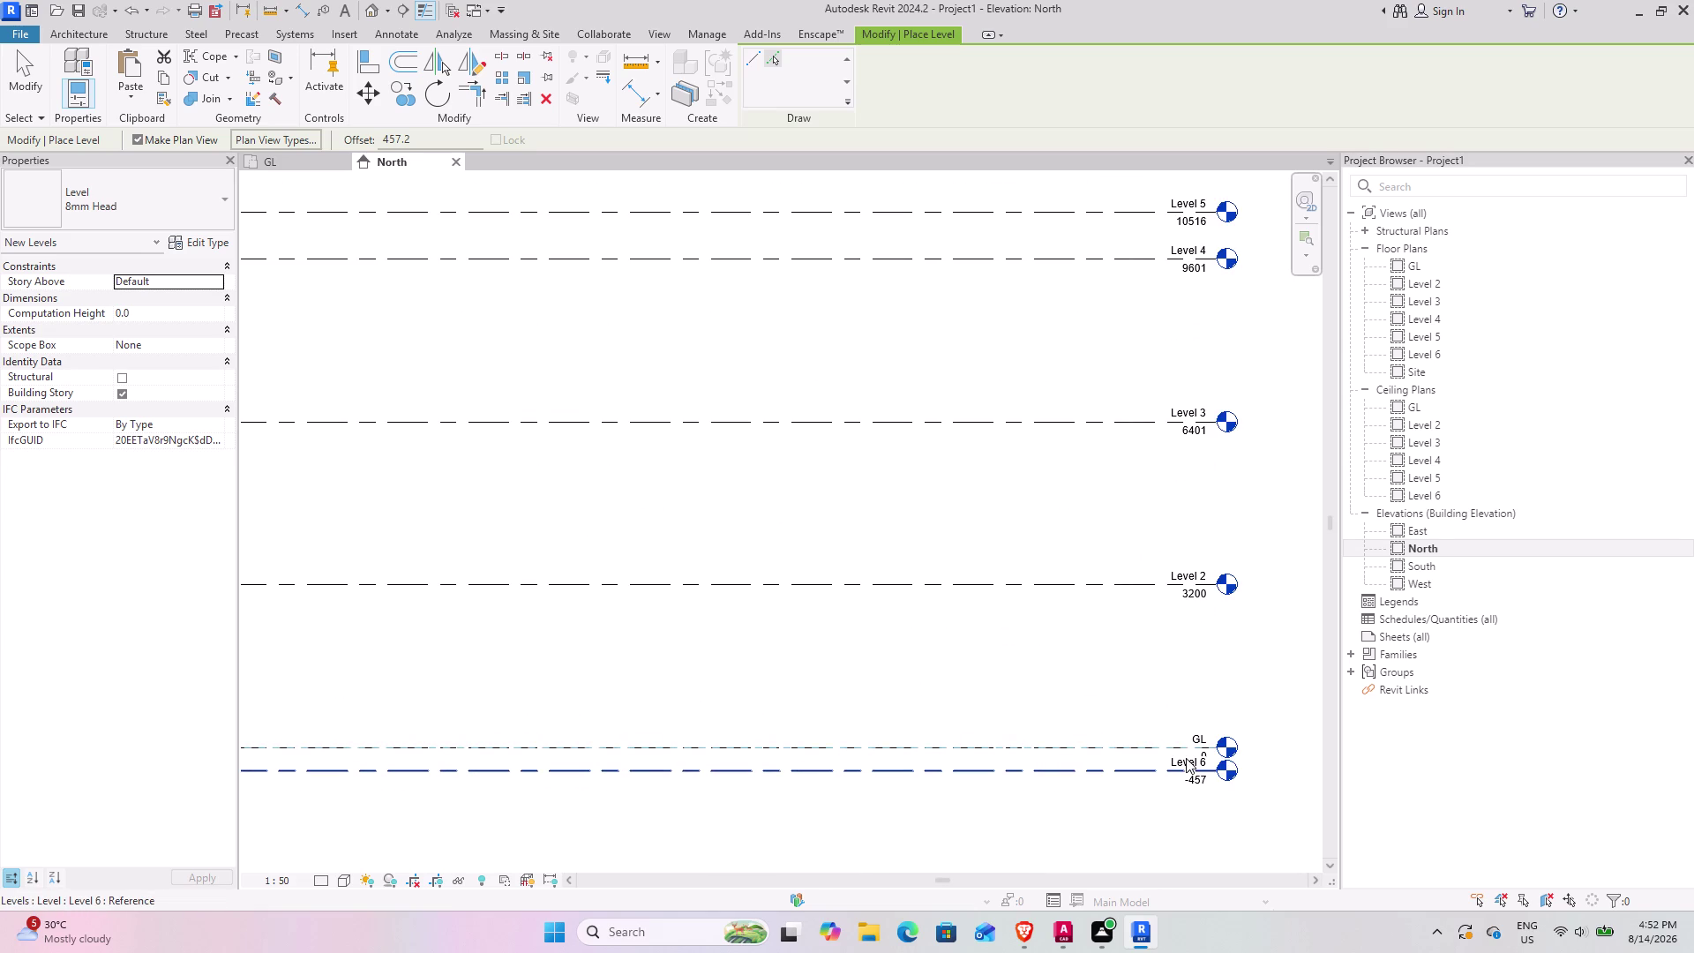
scroll(up, 3)
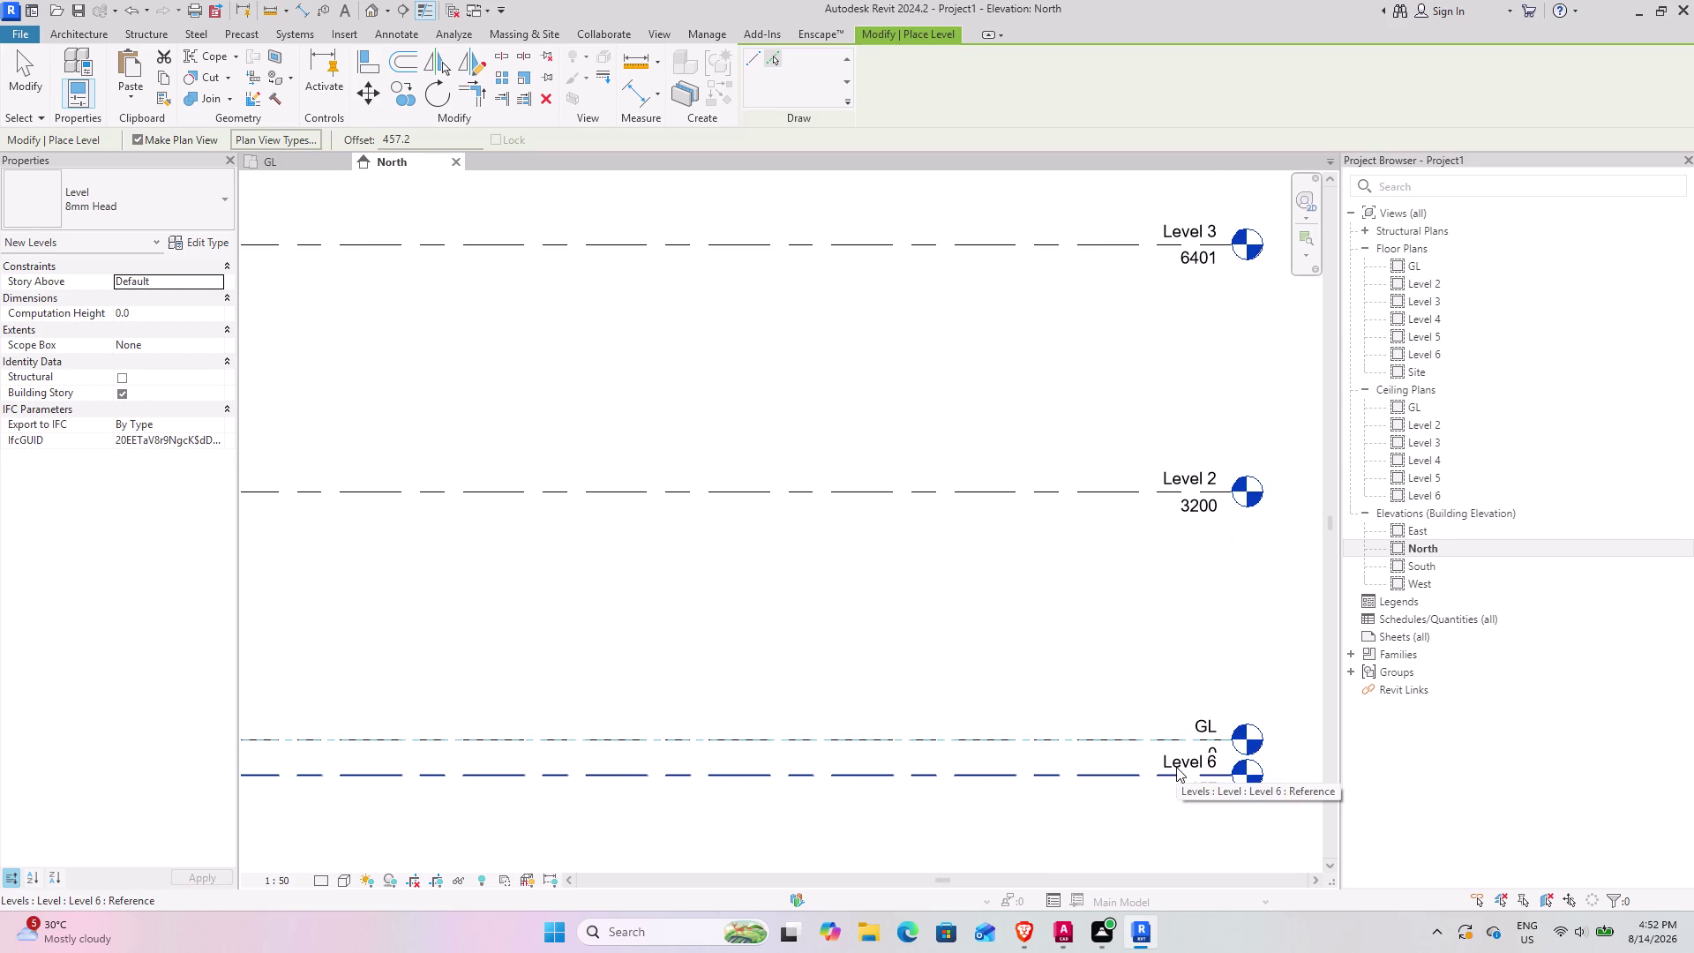
key(Escape)
Replace the Level 6 head label with PL and accept renaming its plan views.
double_click(1189, 763)
click(1193, 762)
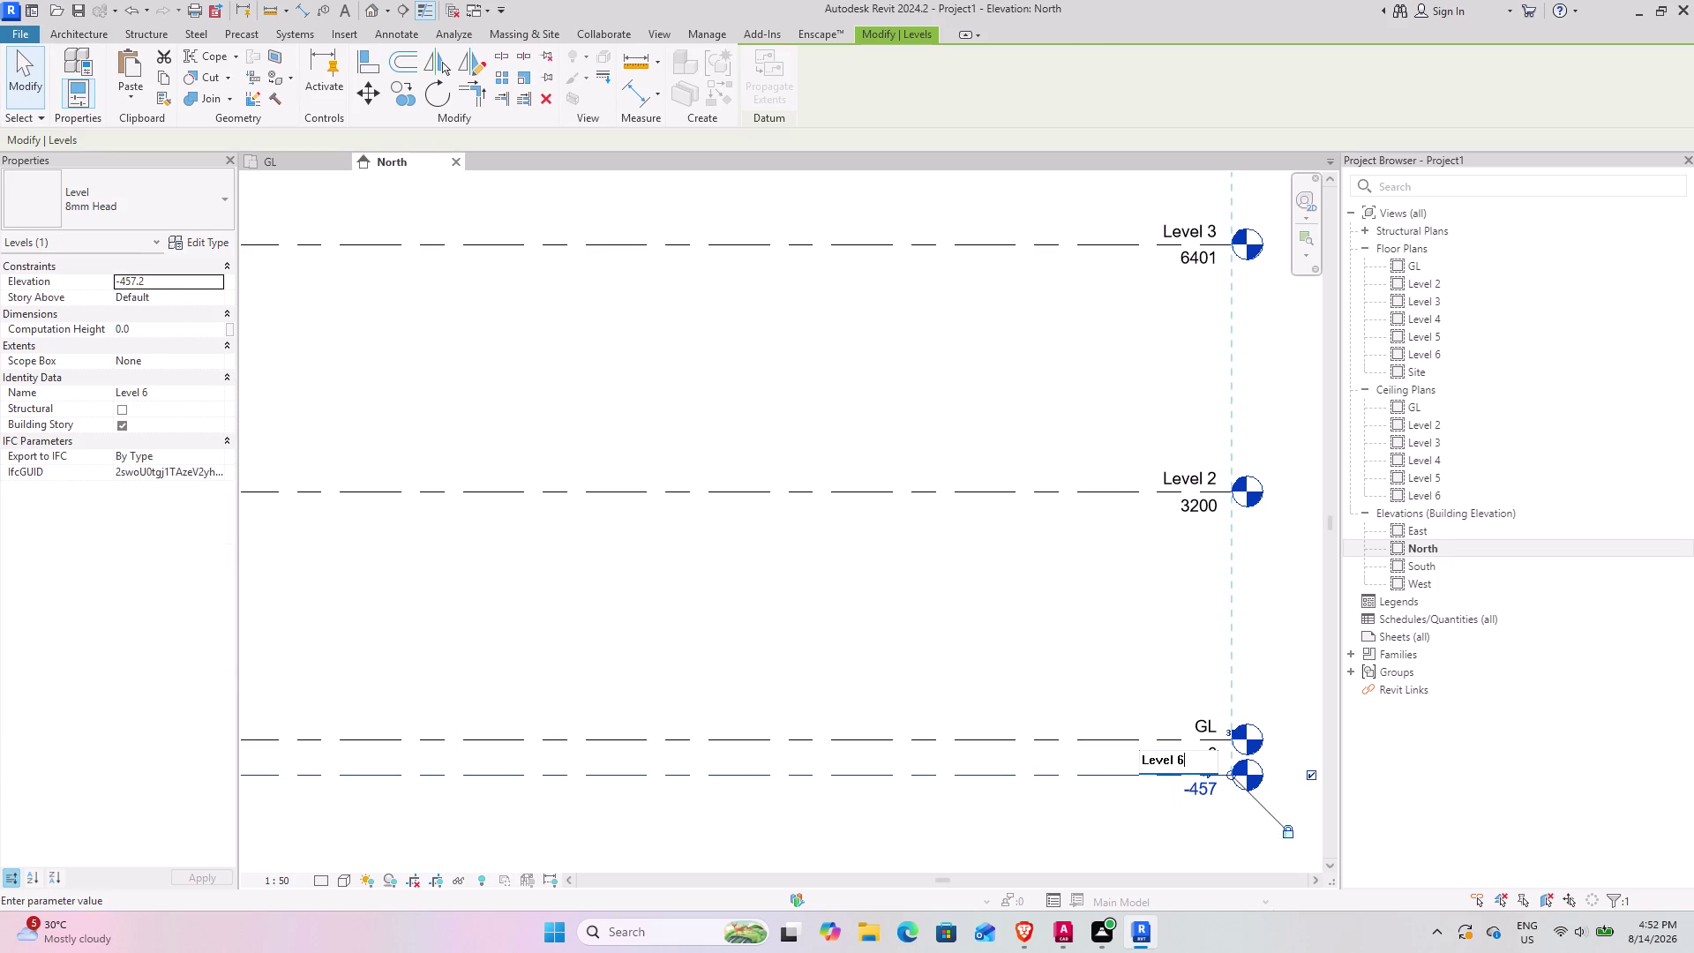
drag(1193, 762, 1074, 762)
text(P)
text(L)
click(1059, 696)
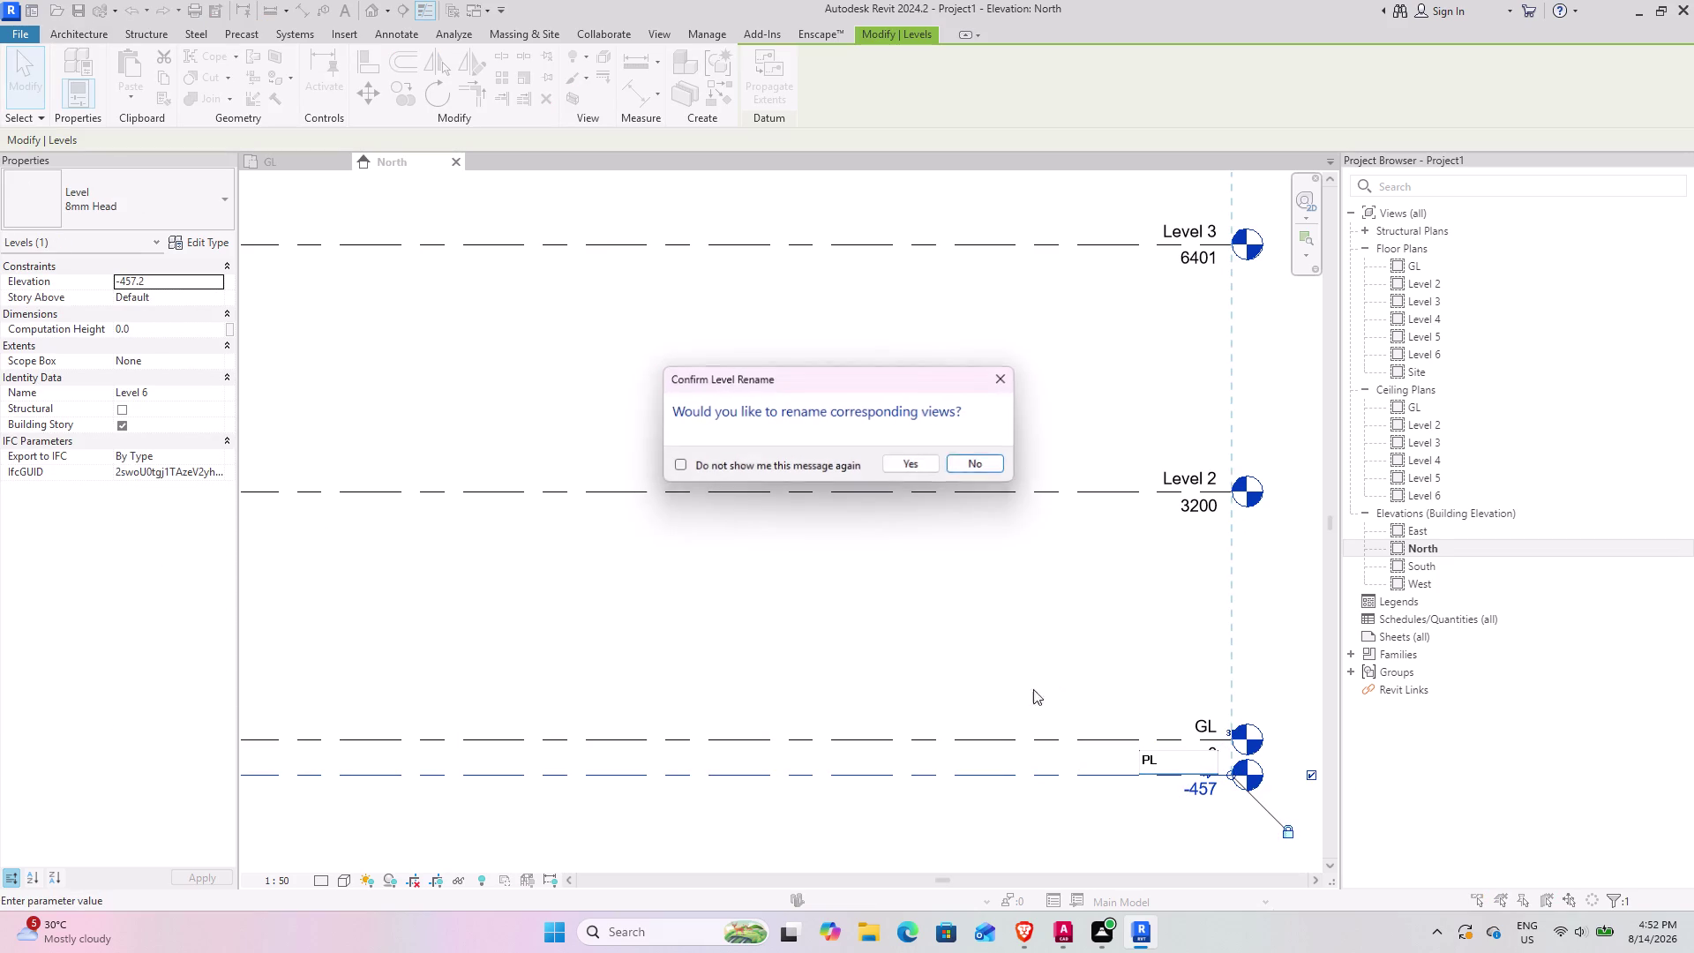
click(929, 459)
scroll(down, 3)
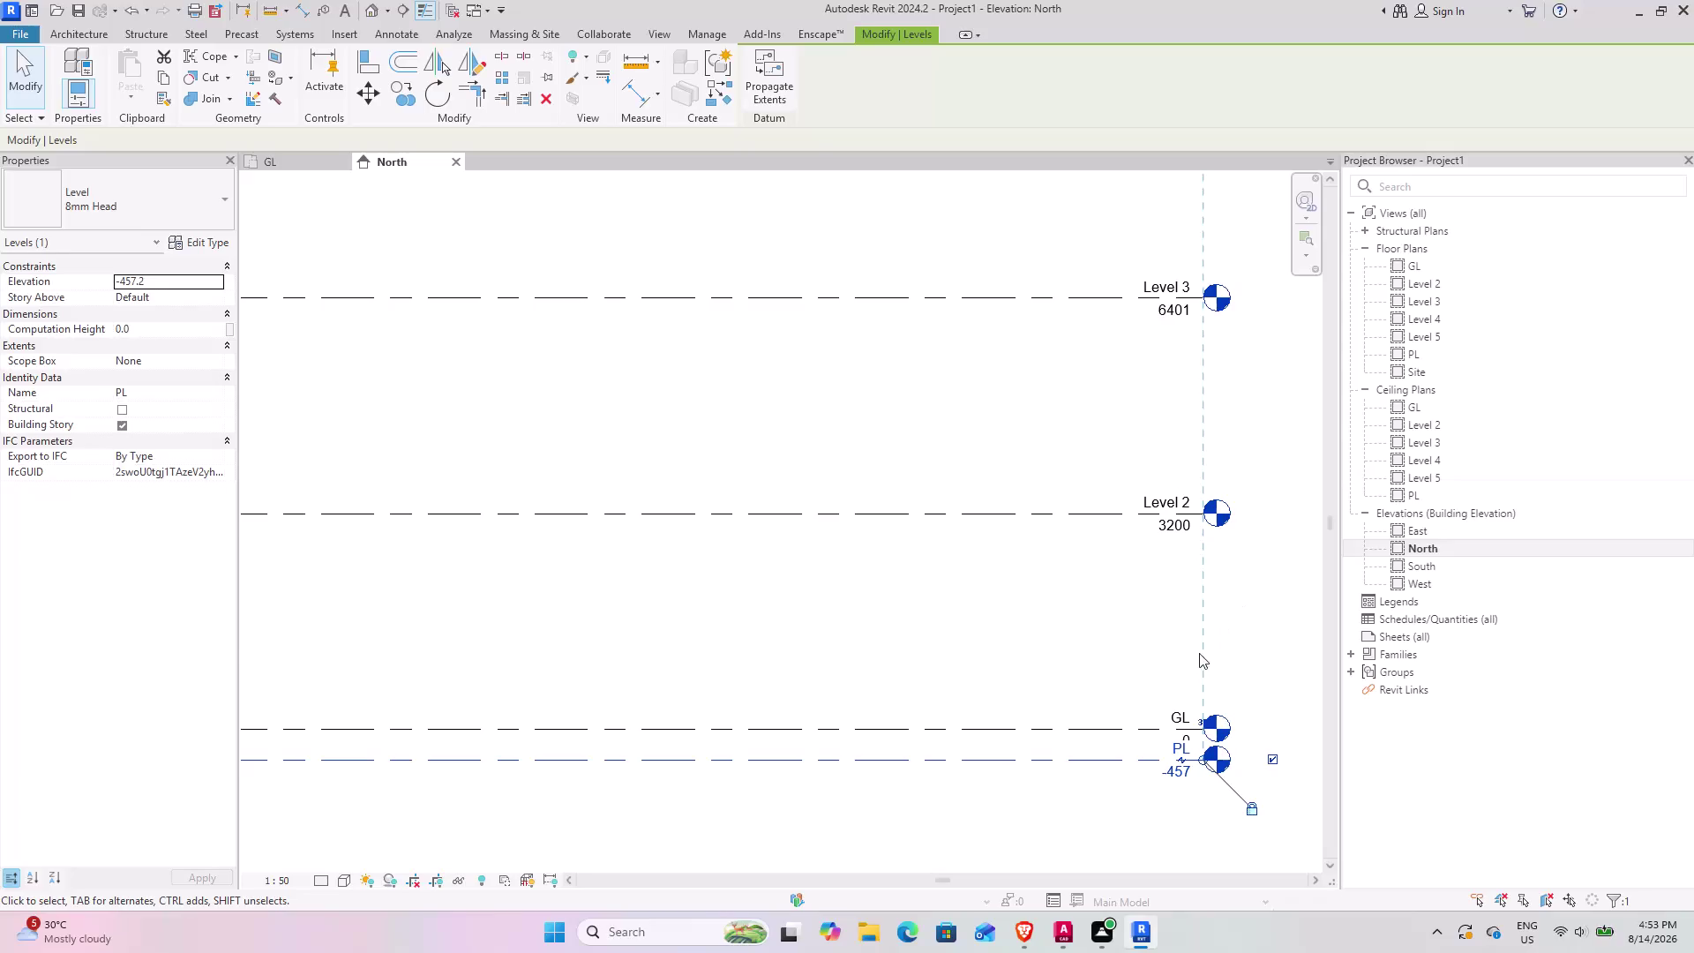
click(1047, 615)
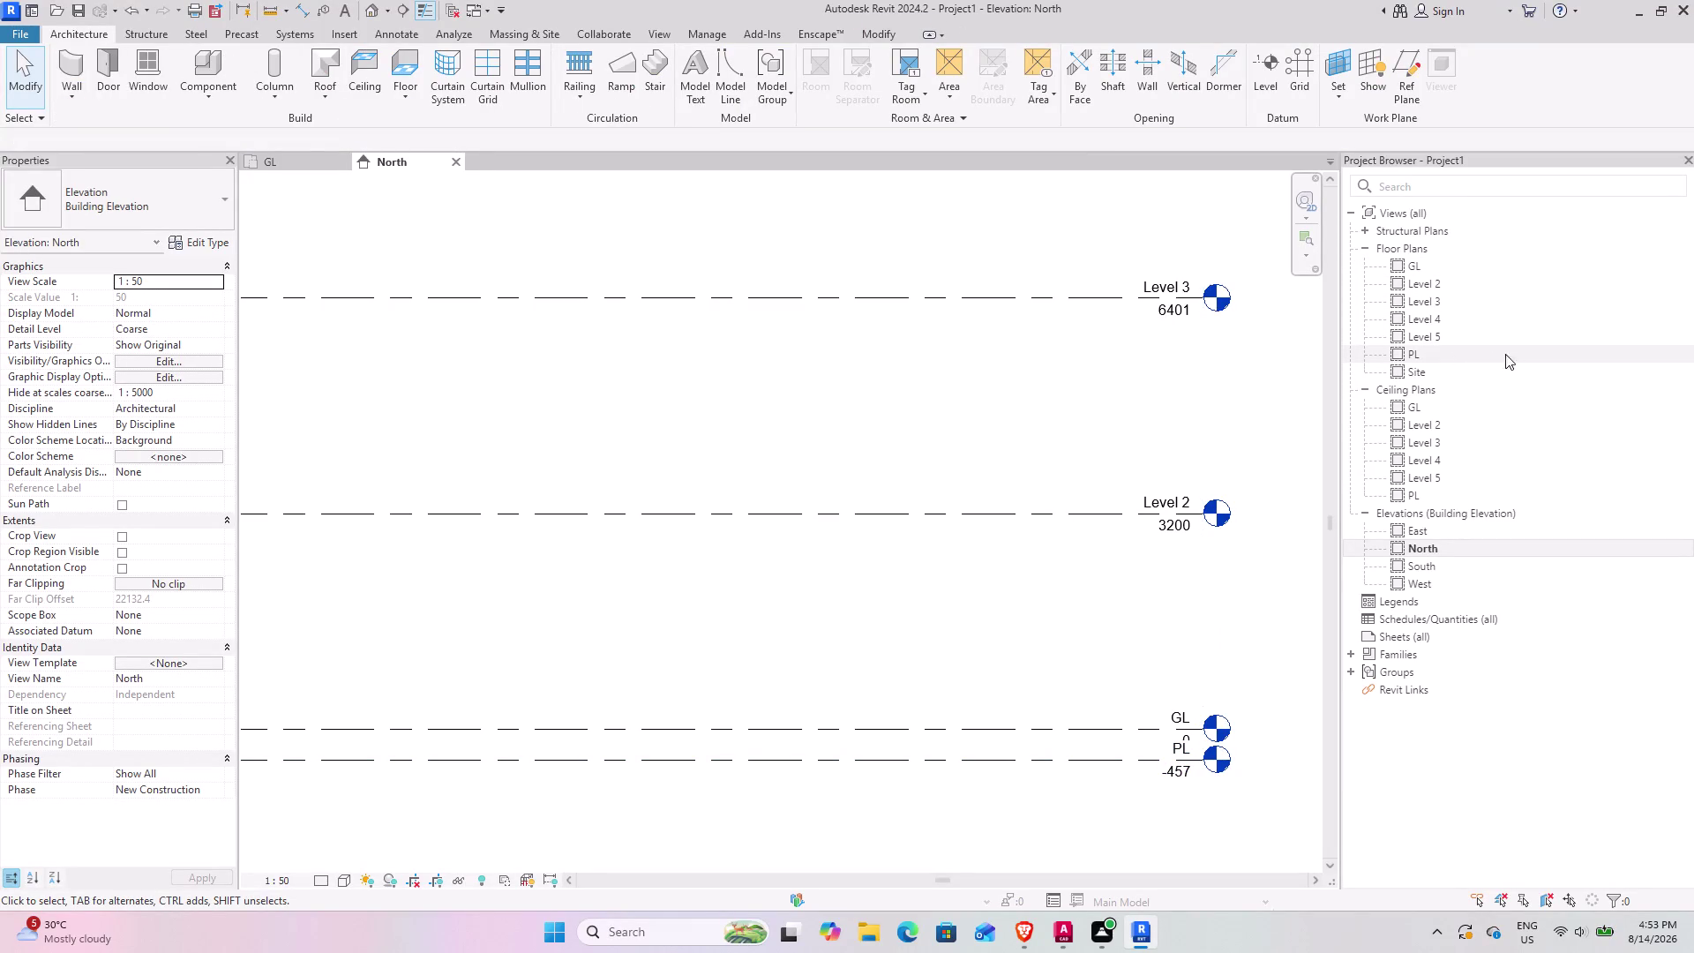
Open the PL floor plan and begin a model line with LI.
double_click(1465, 354)
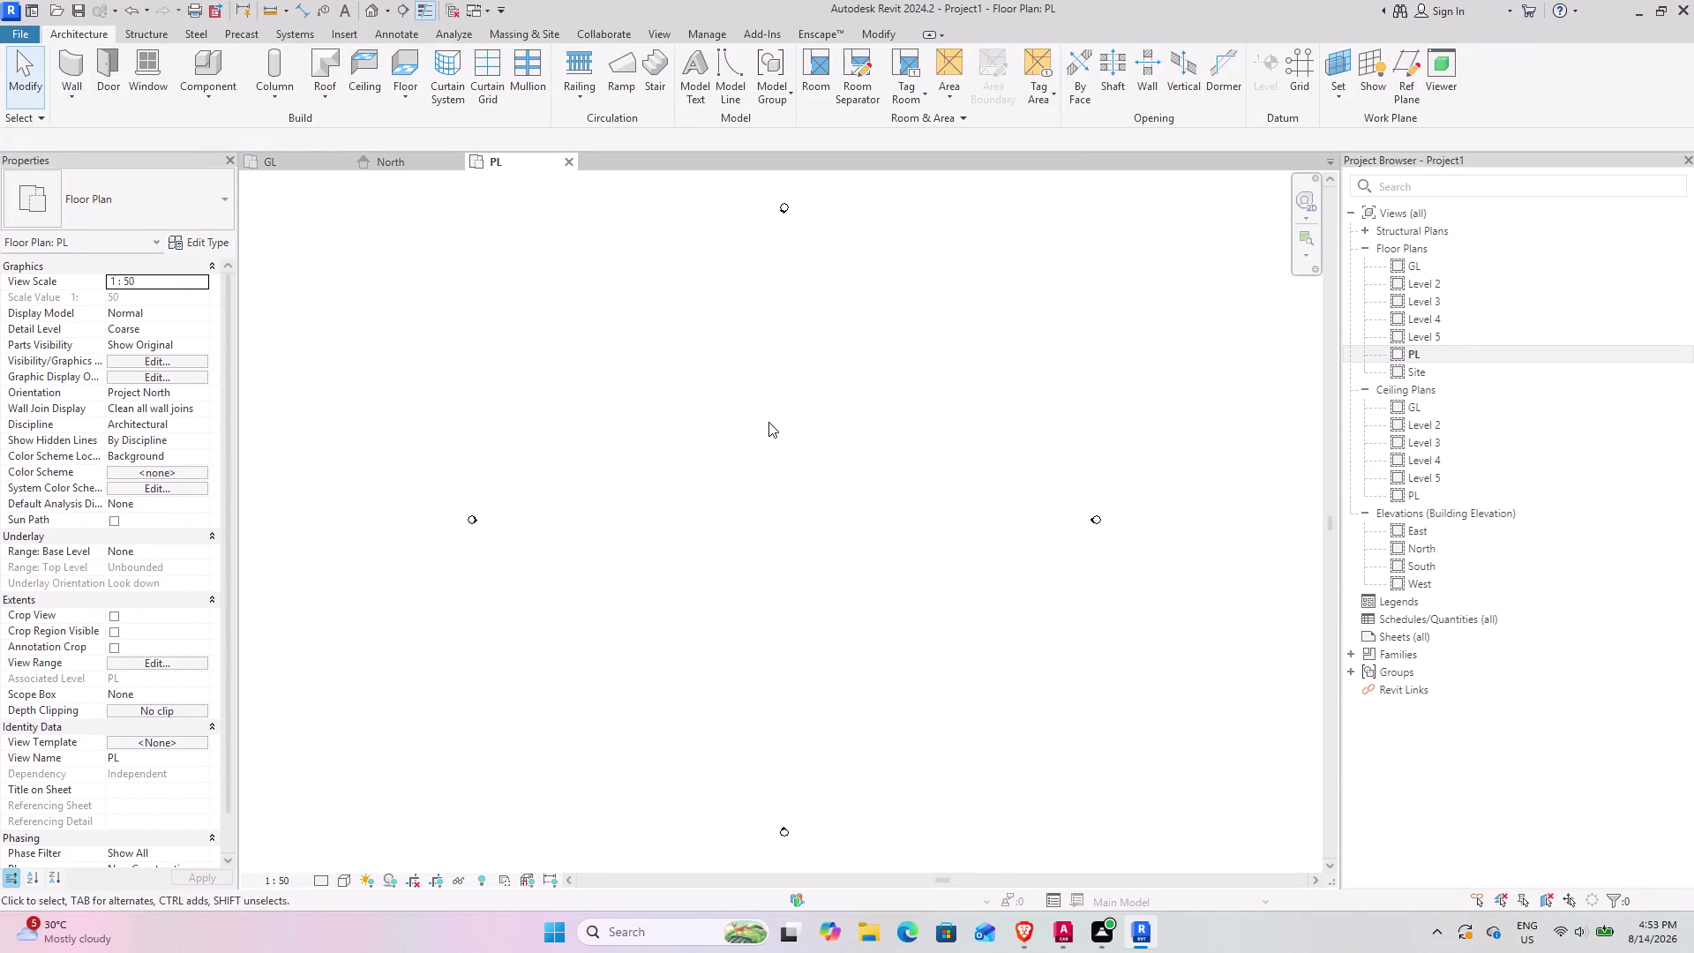
scroll(down, 3)
scroll(up, 3)
text(LI)
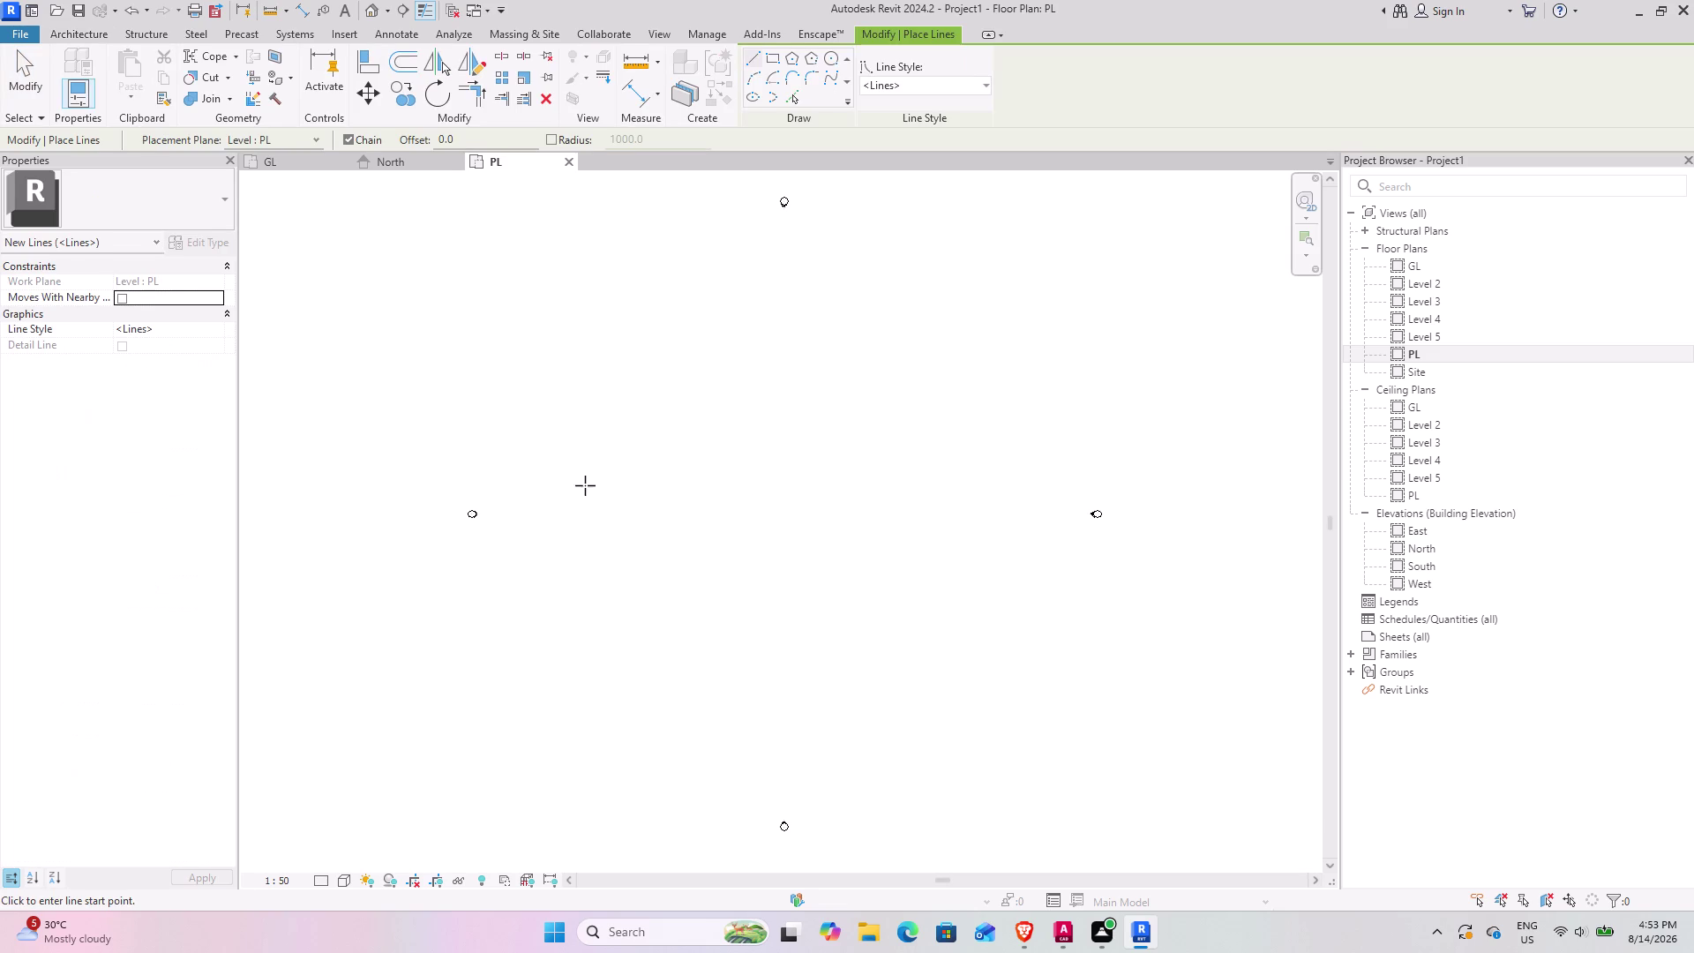
click(655, 406)
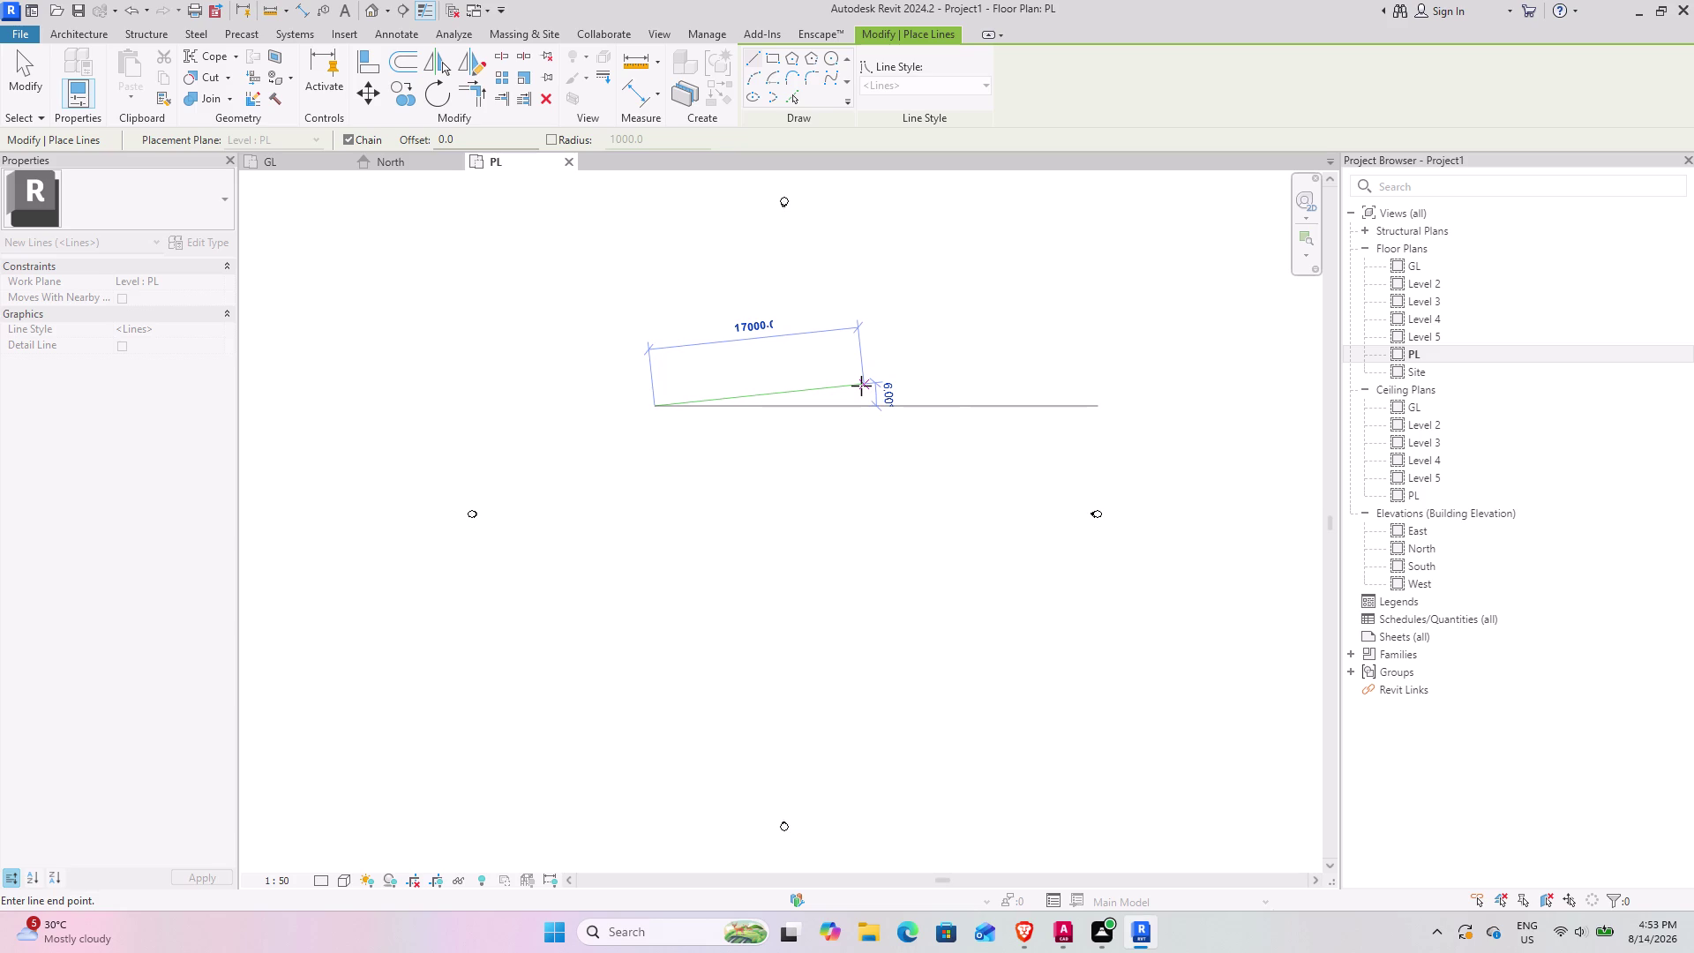
Cancel the trial line and bring up the AutoCAD taskbar icon.
key(Escape)
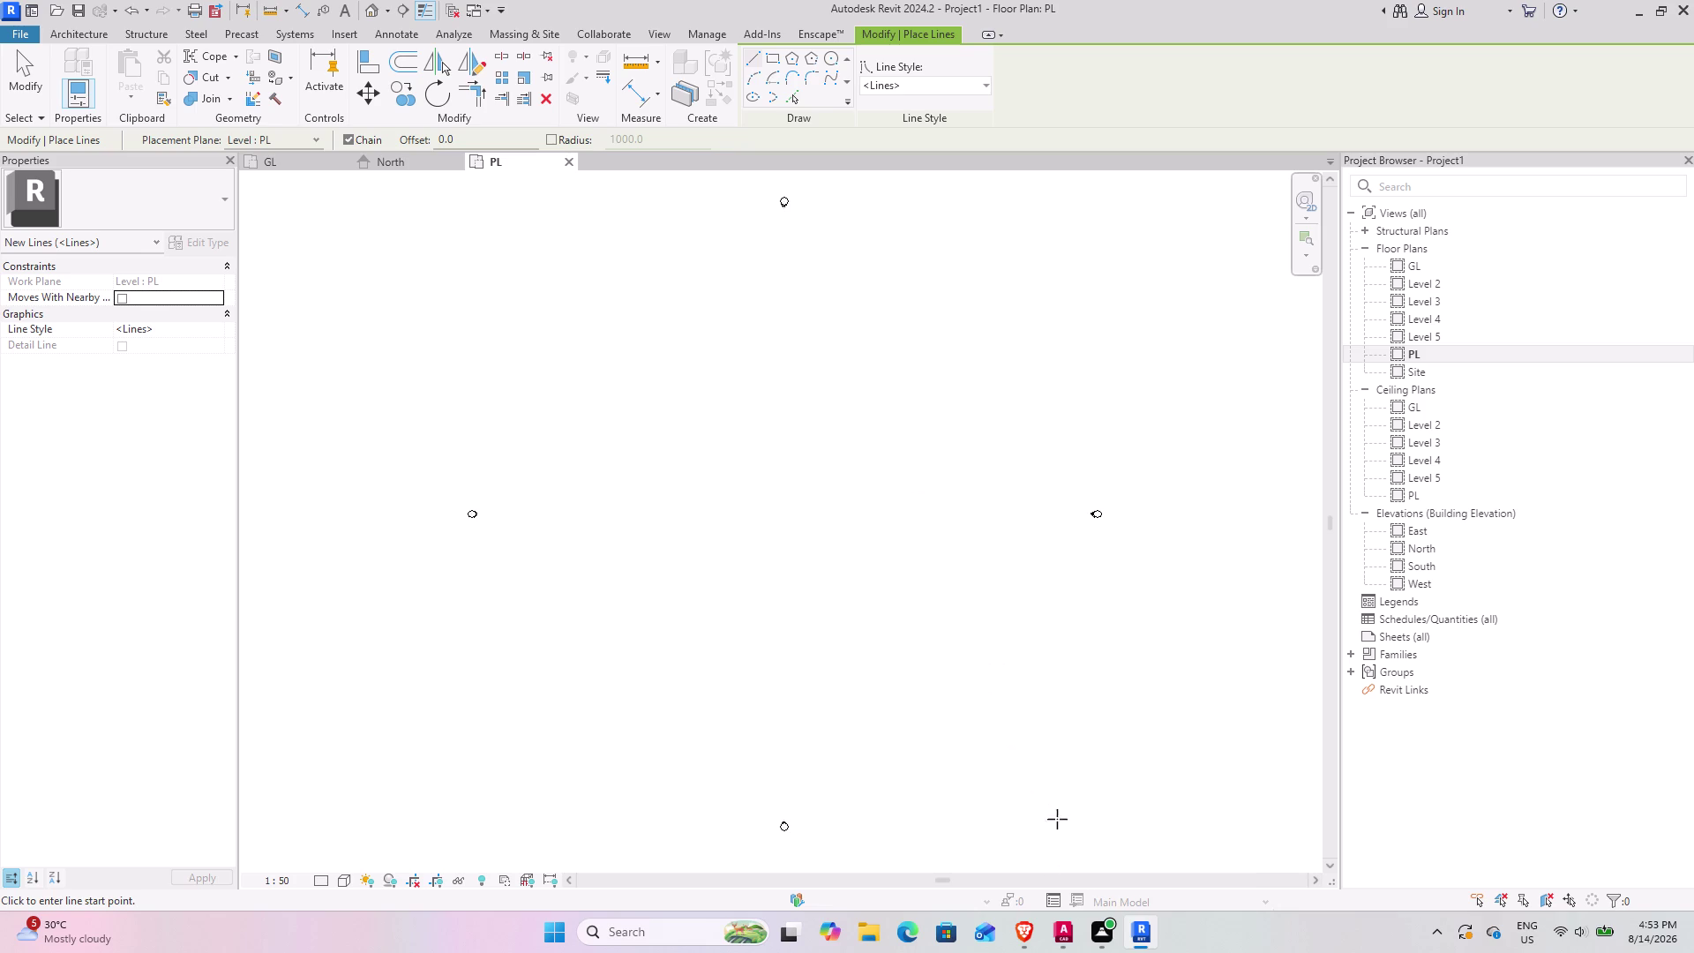
click(1067, 947)
Close 3ds max model 1 plan unsaved, start a new Drawing2, and close INTERN AUTO 3.
click(1060, 930)
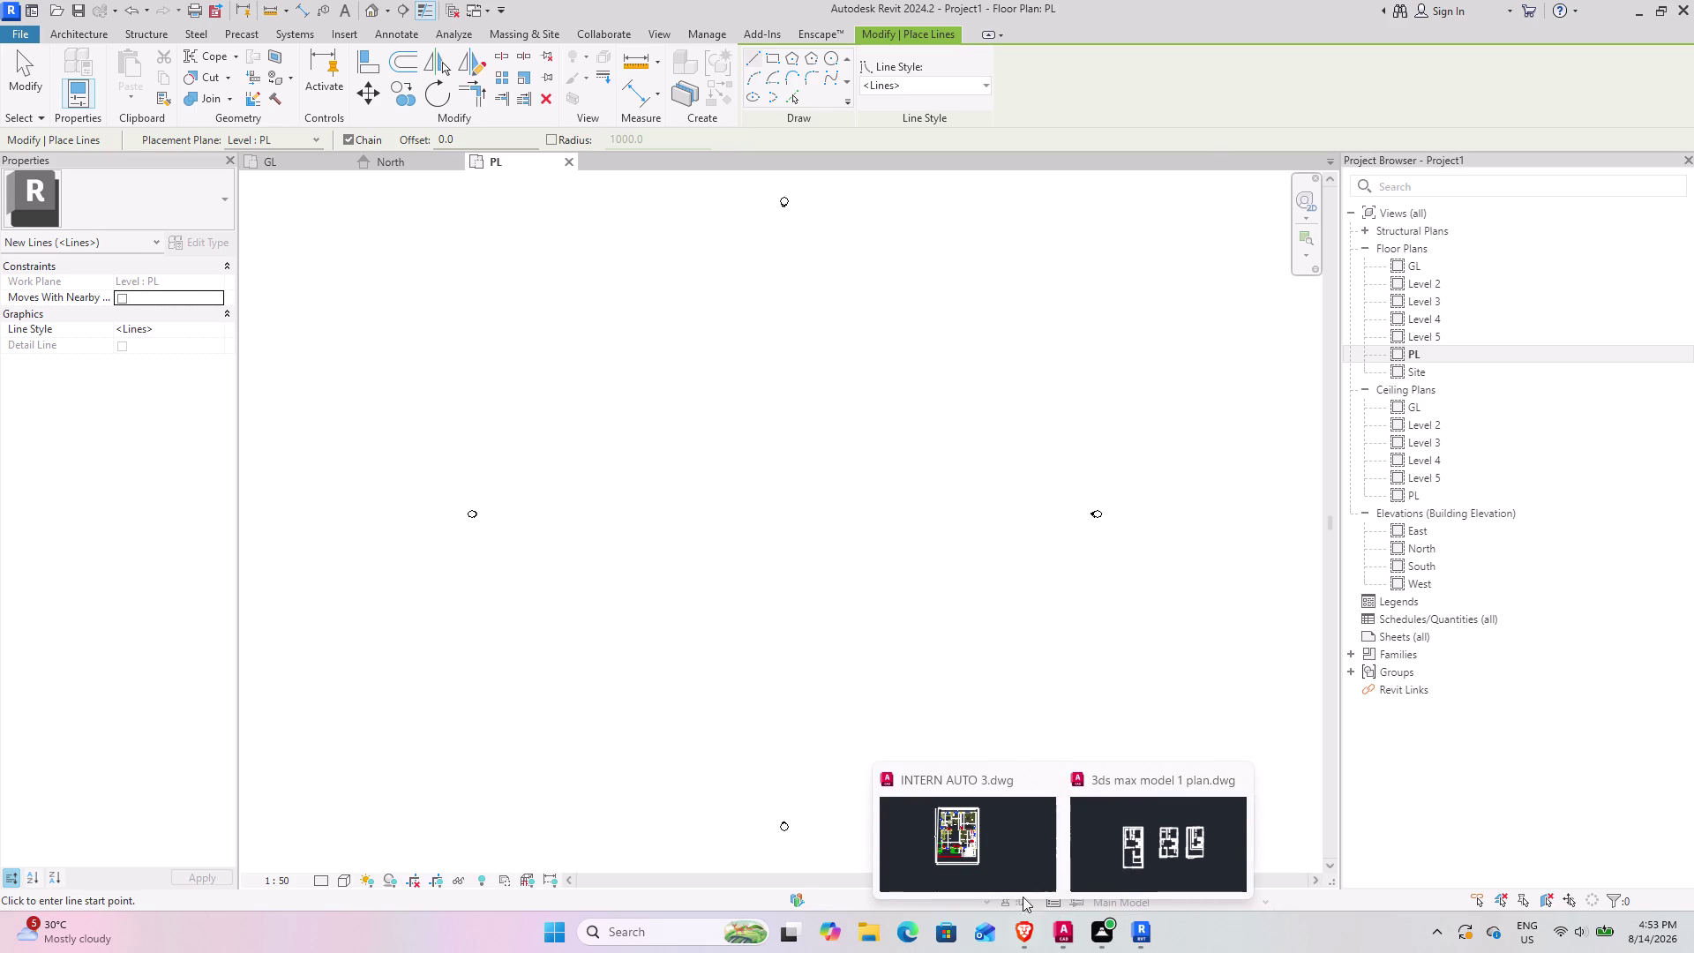
click(998, 833)
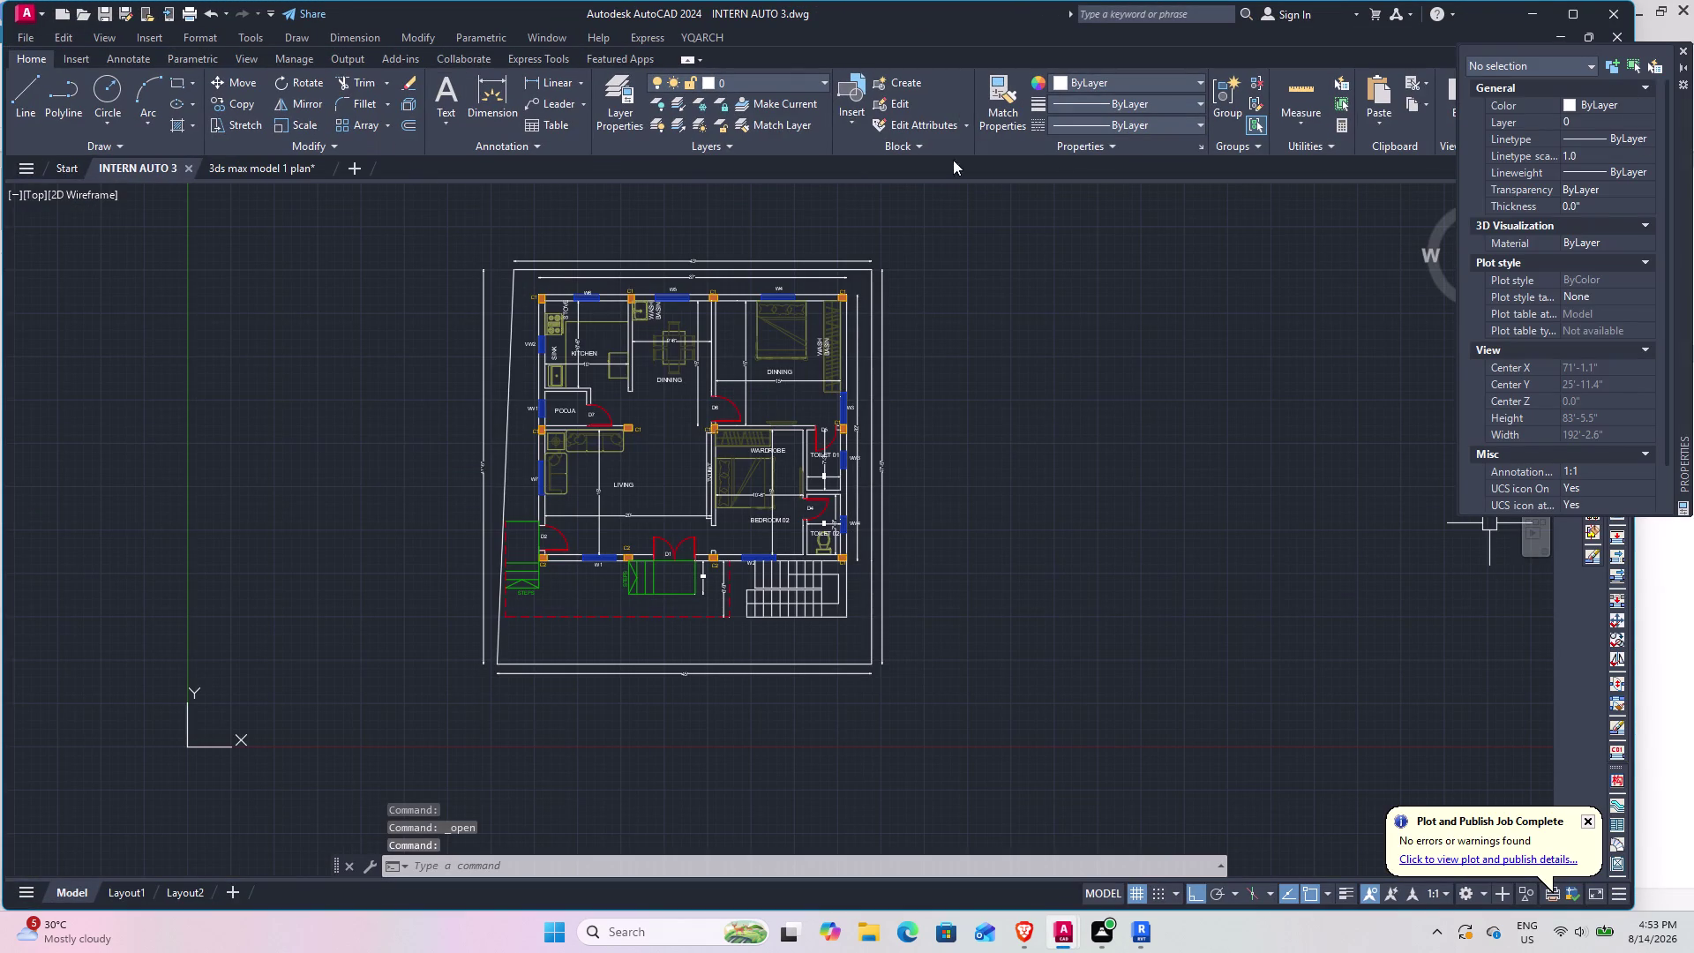
click(1563, 7)
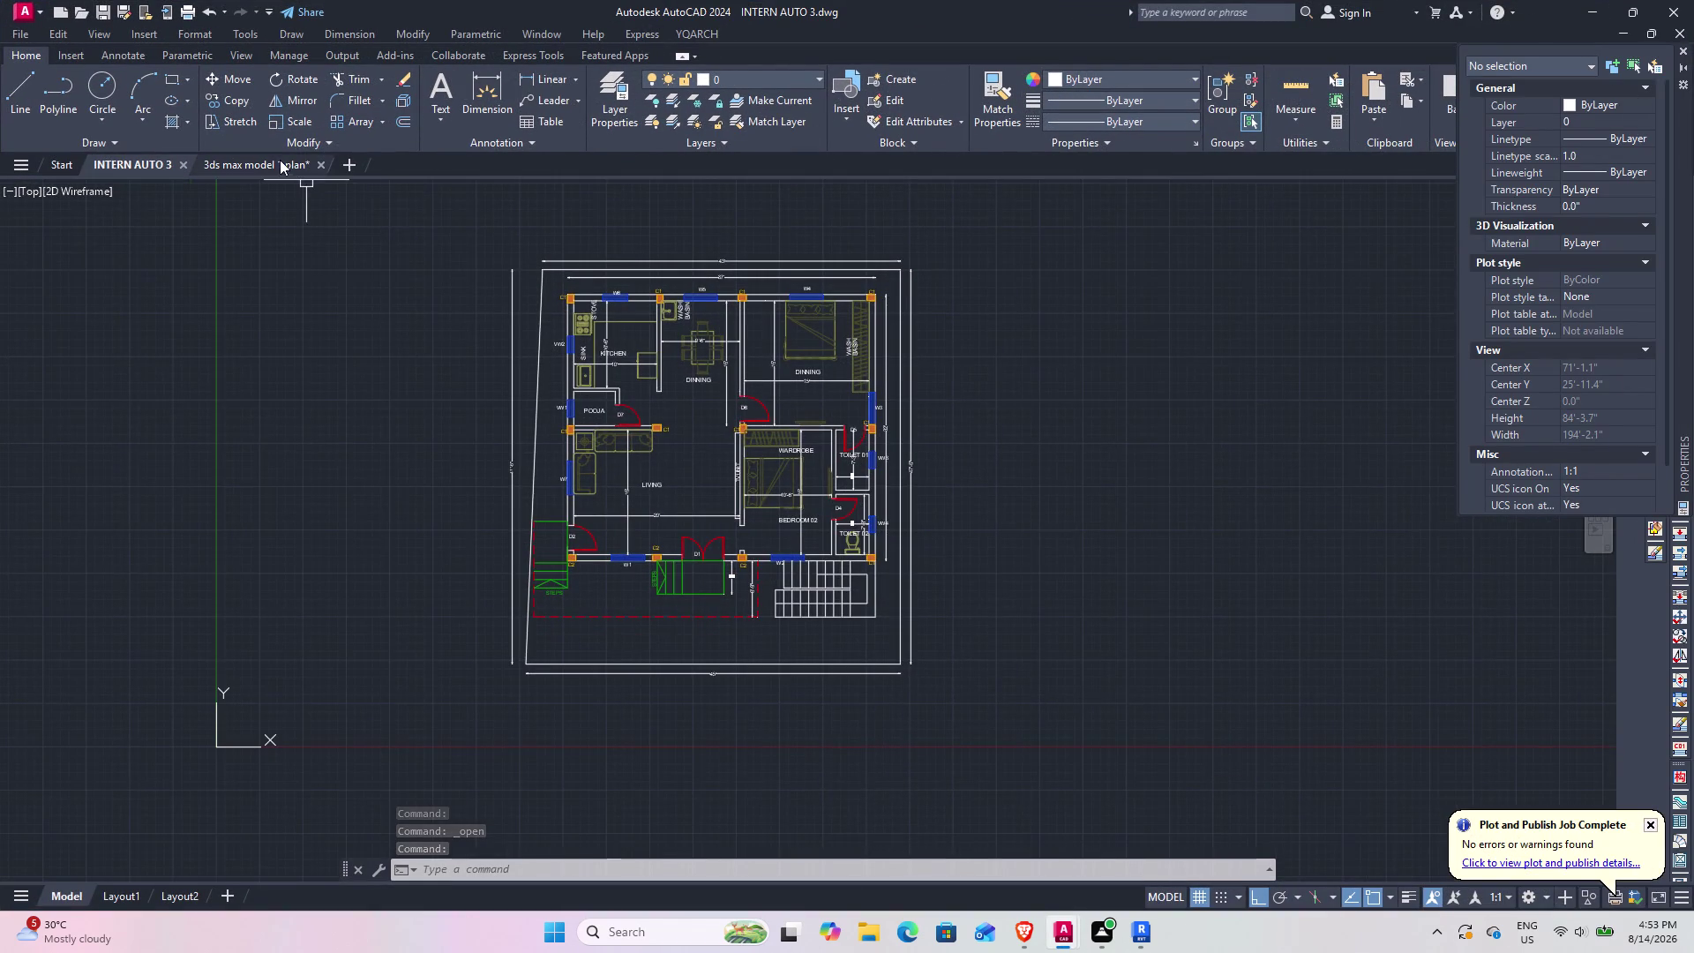
click(316, 163)
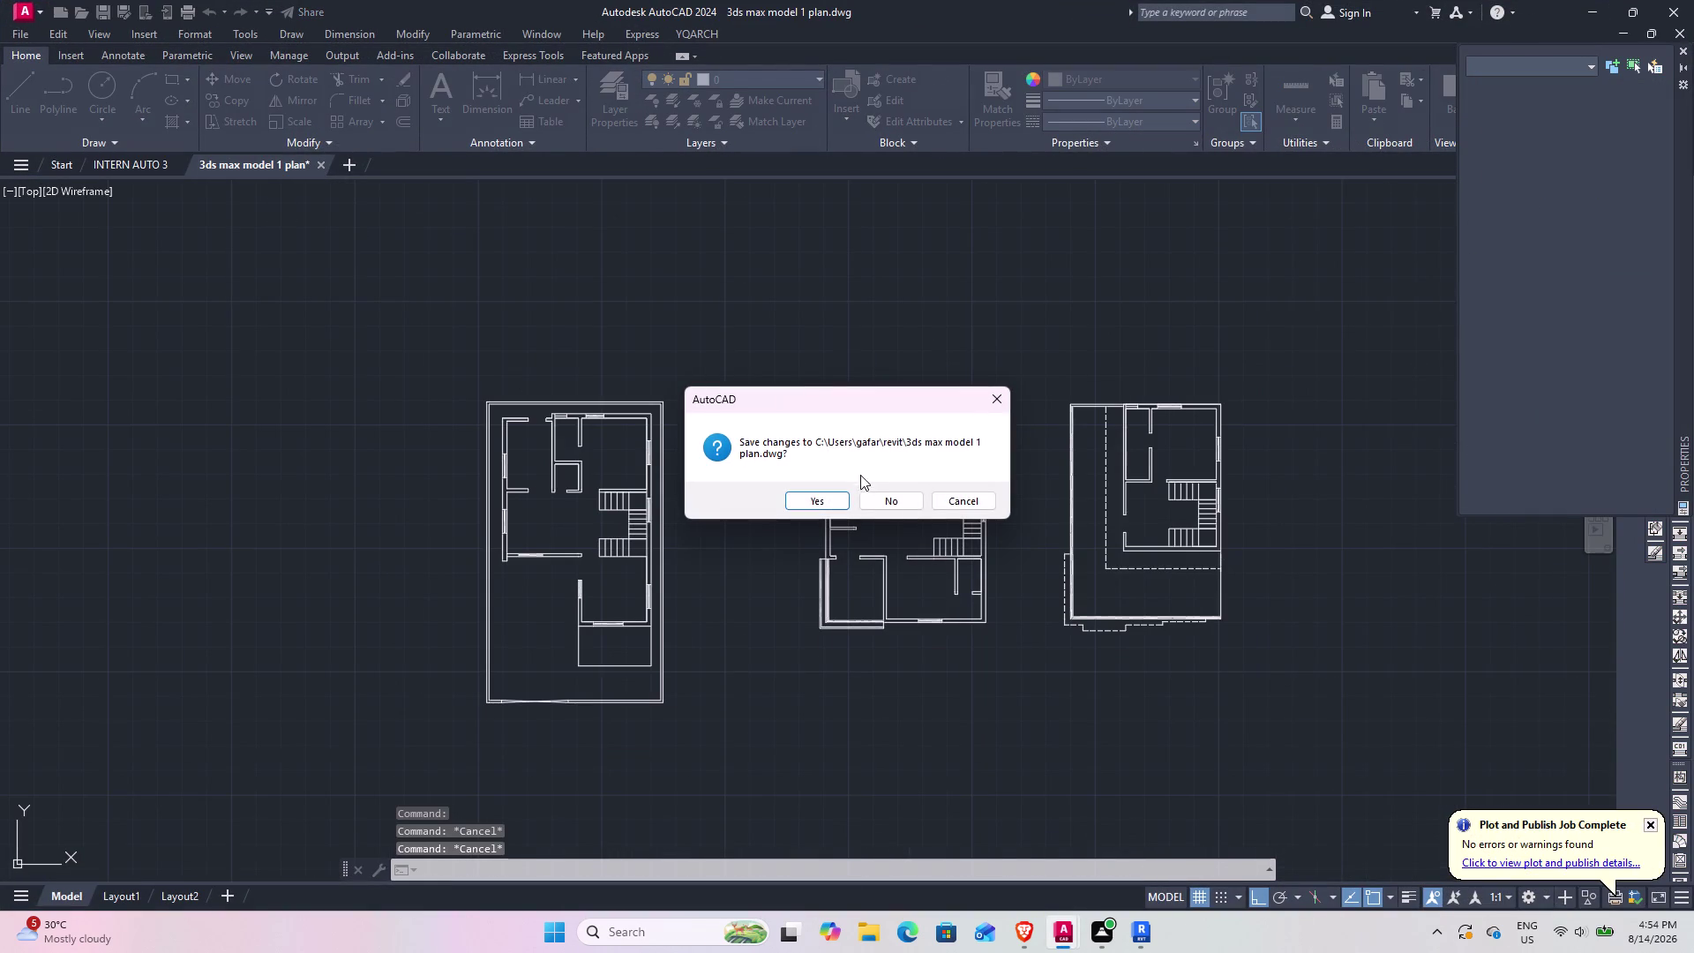
click(880, 498)
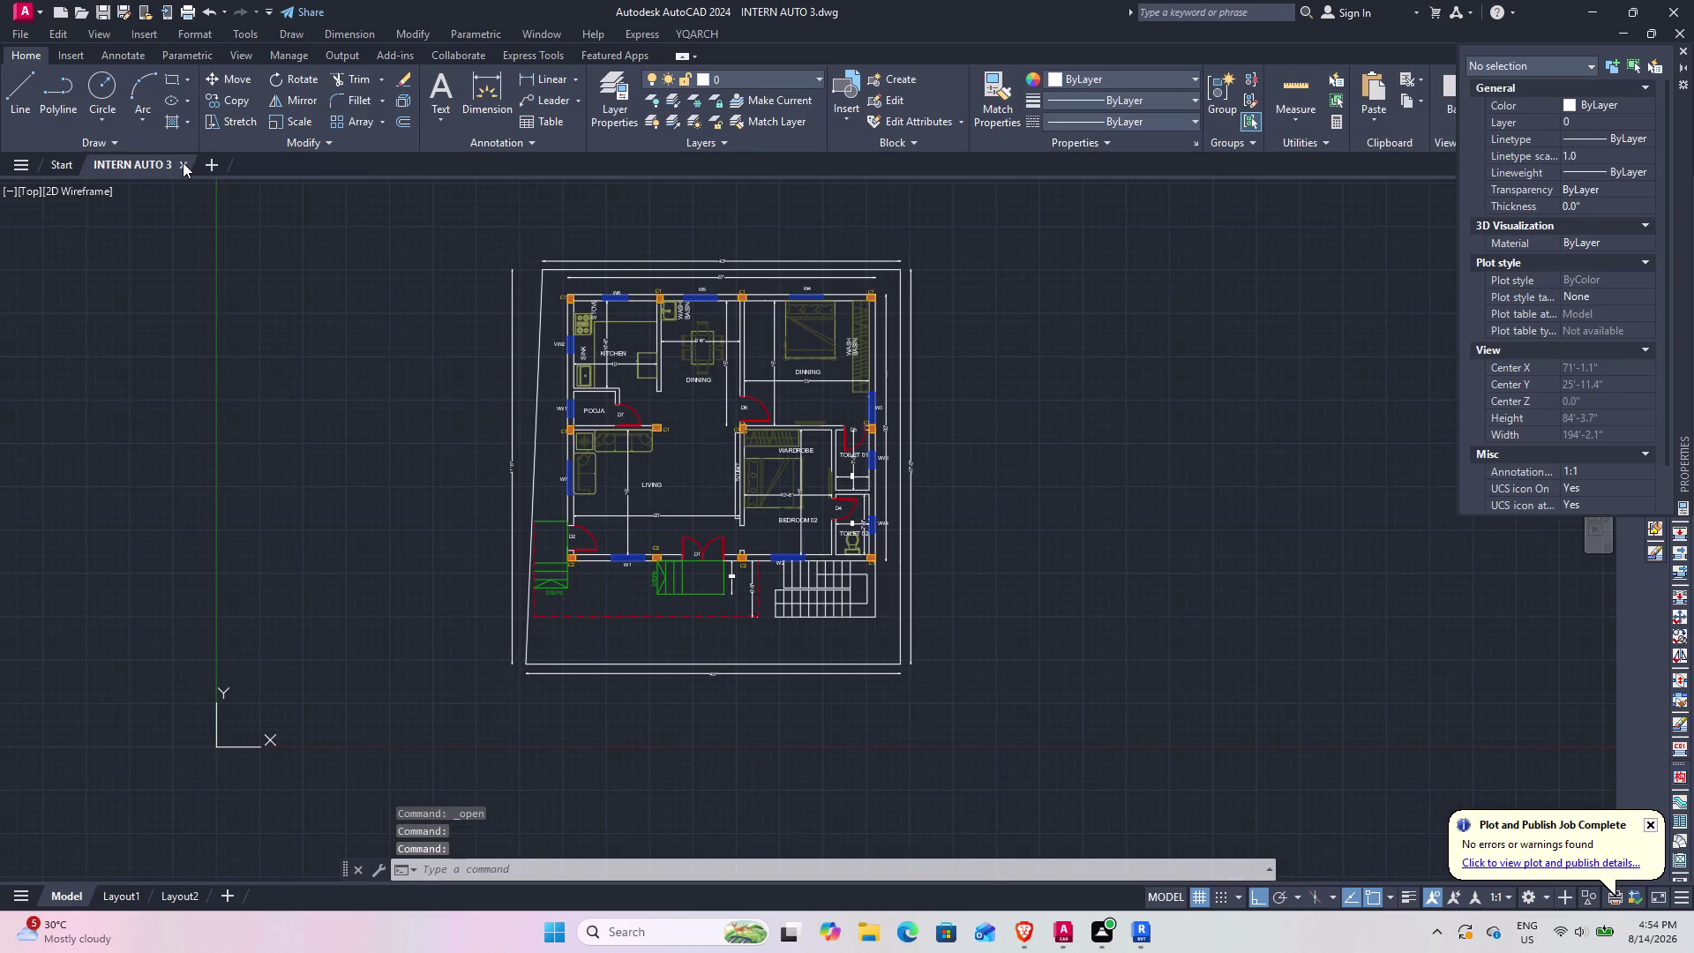
click(216, 161)
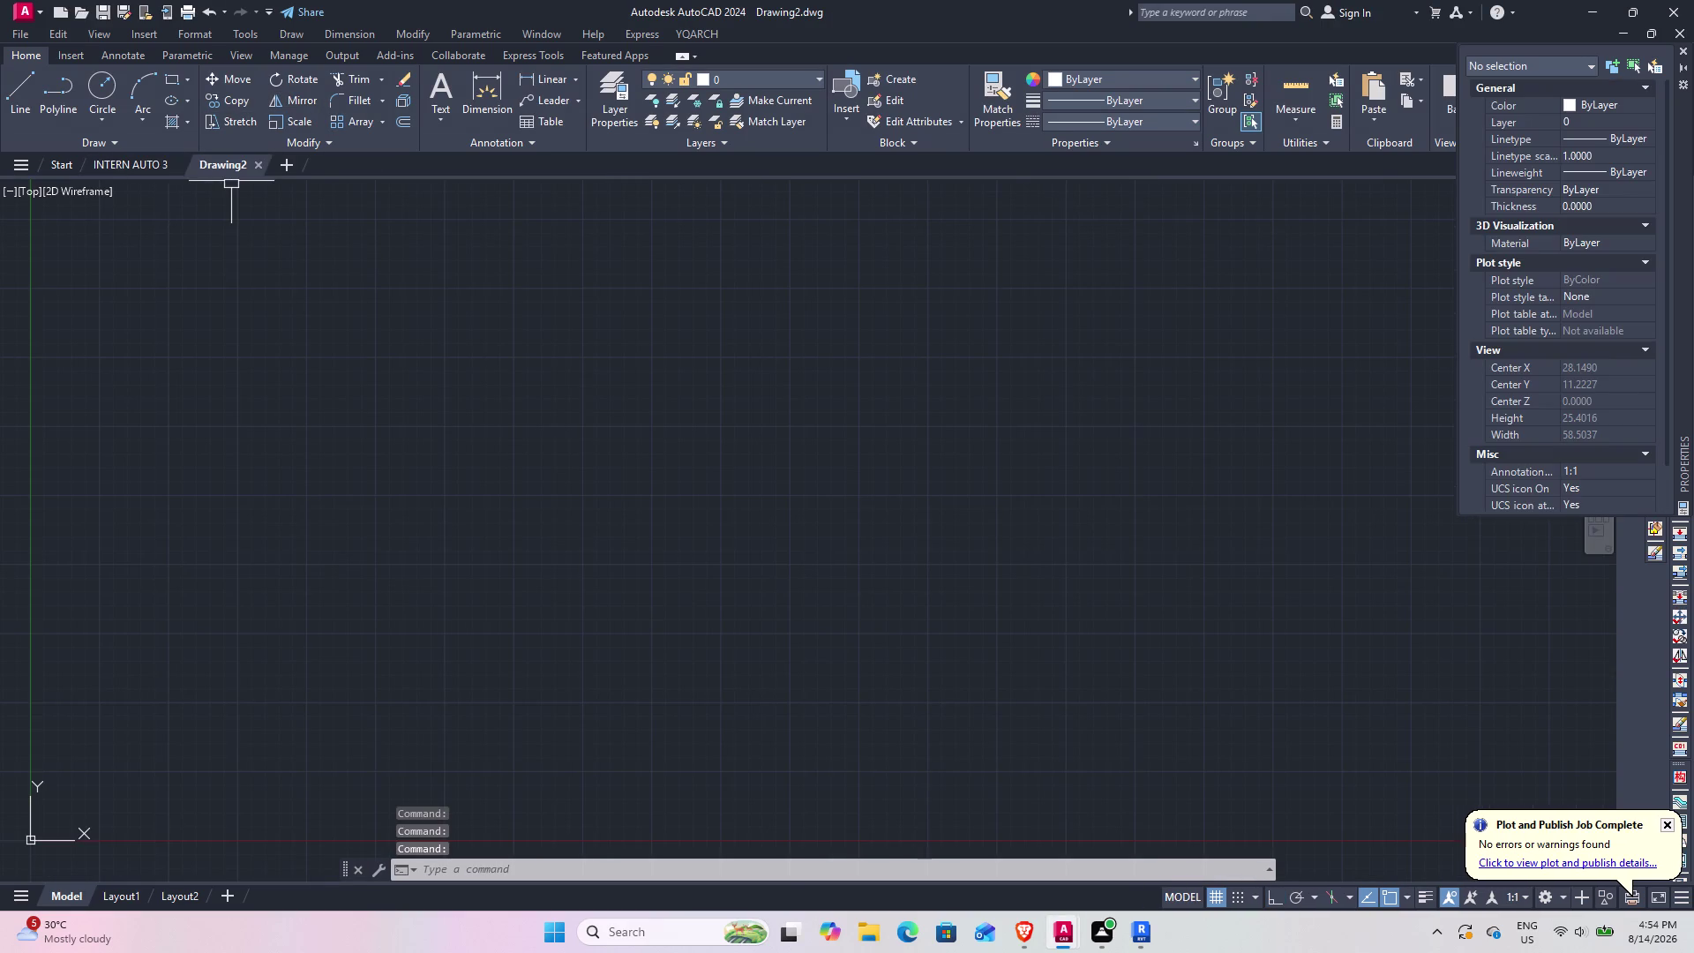
click(178, 165)
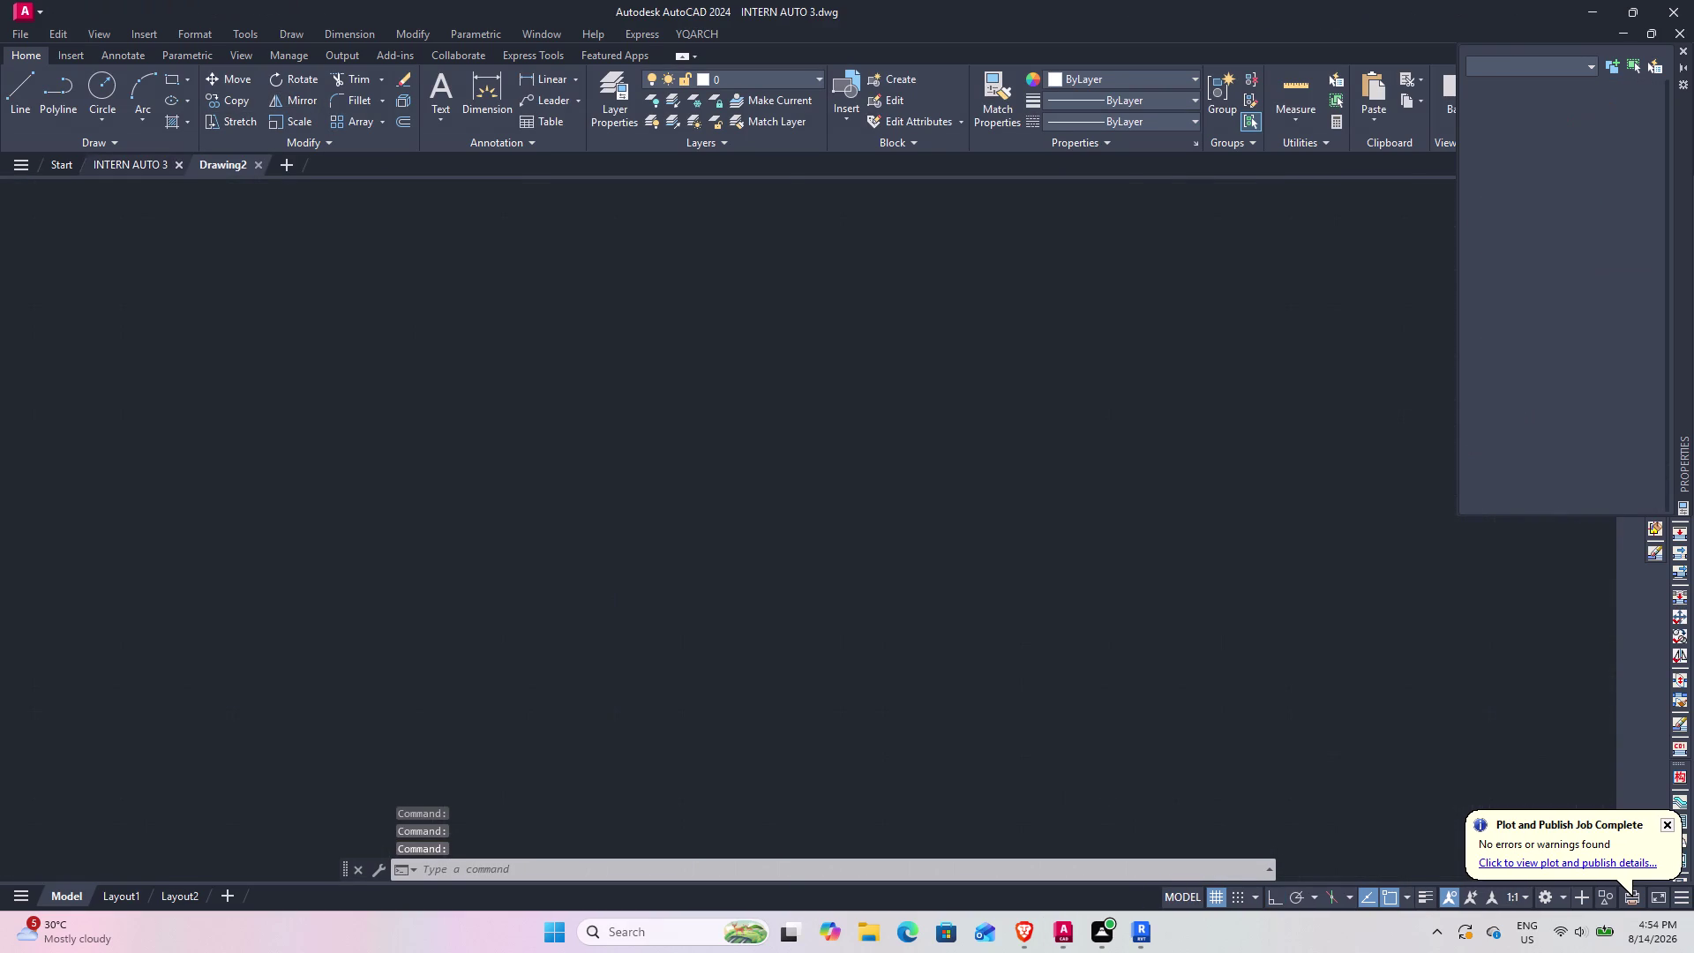
scroll(down, 3)
middle_drag(318, 427, 456, 478)
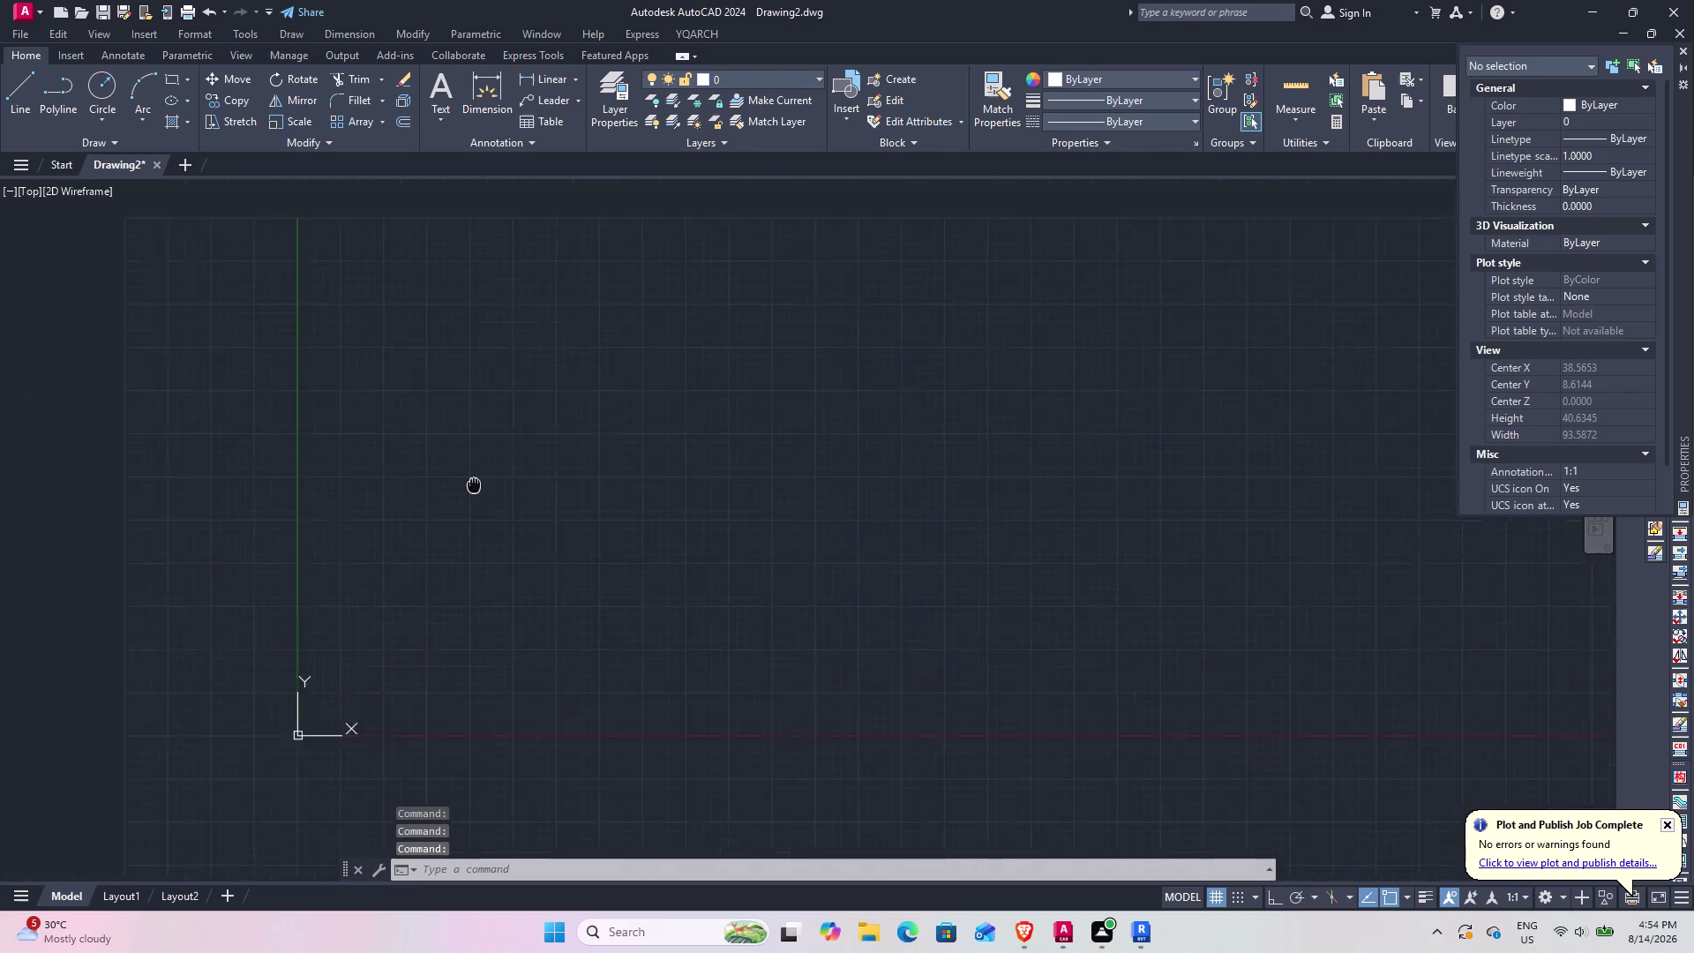
middle_drag(456, 478, 492, 470)
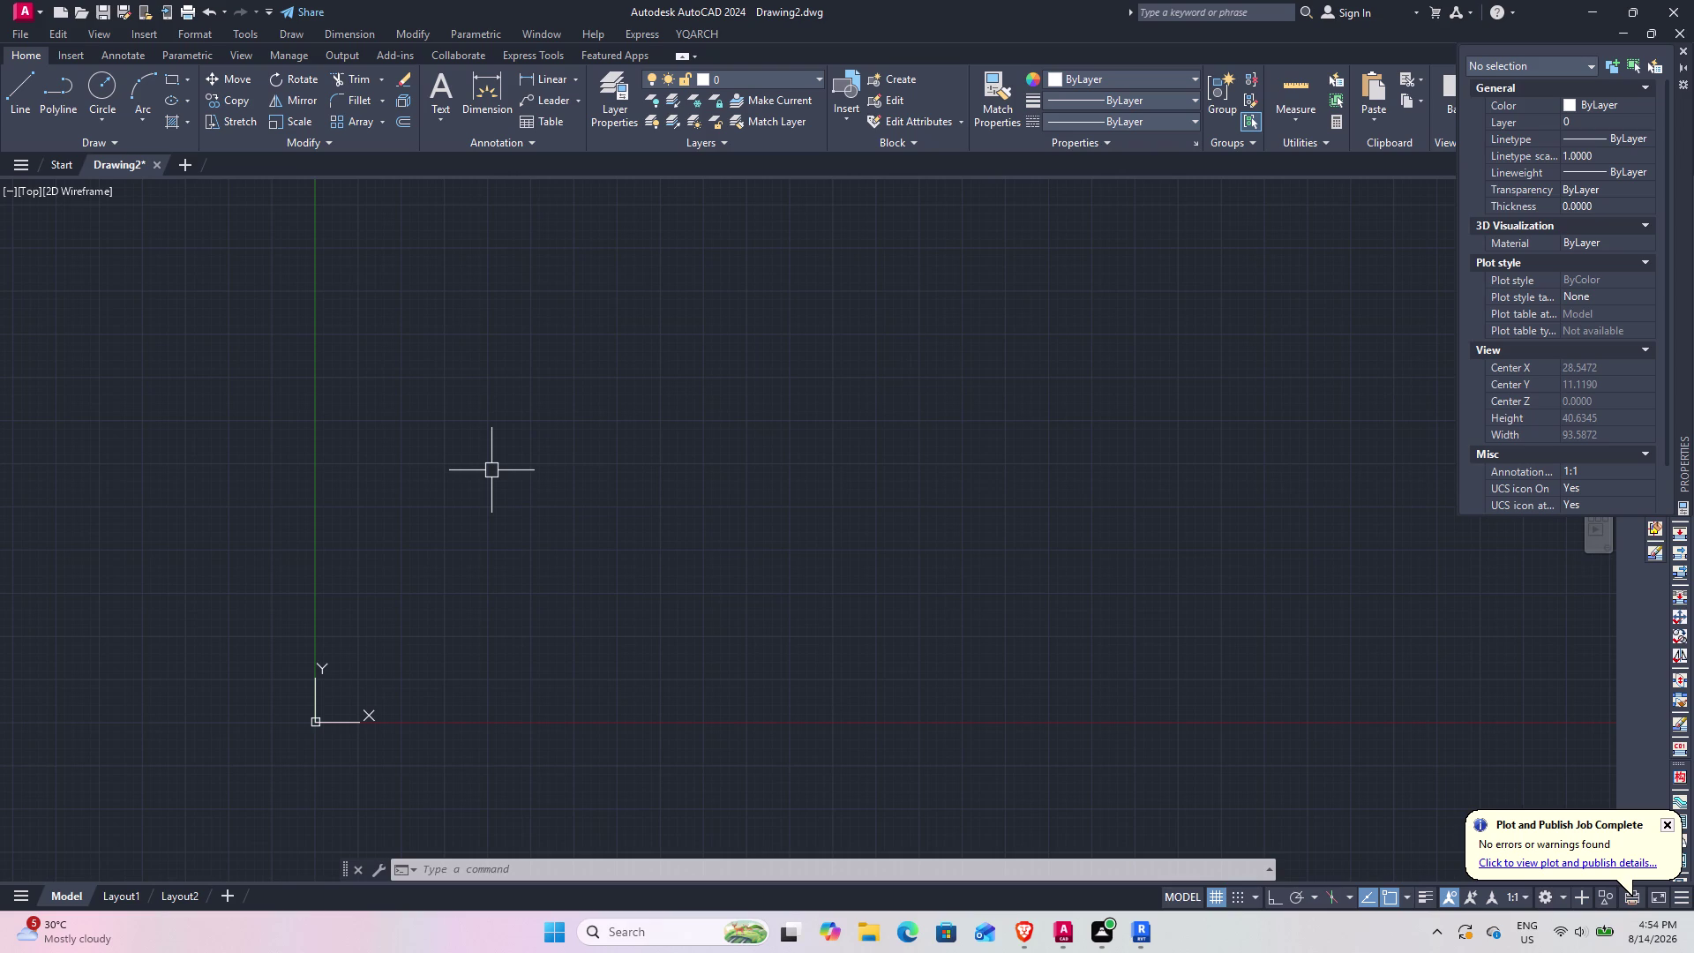
text(L)
key(space)
middle_drag(525, 370, 483, 478)
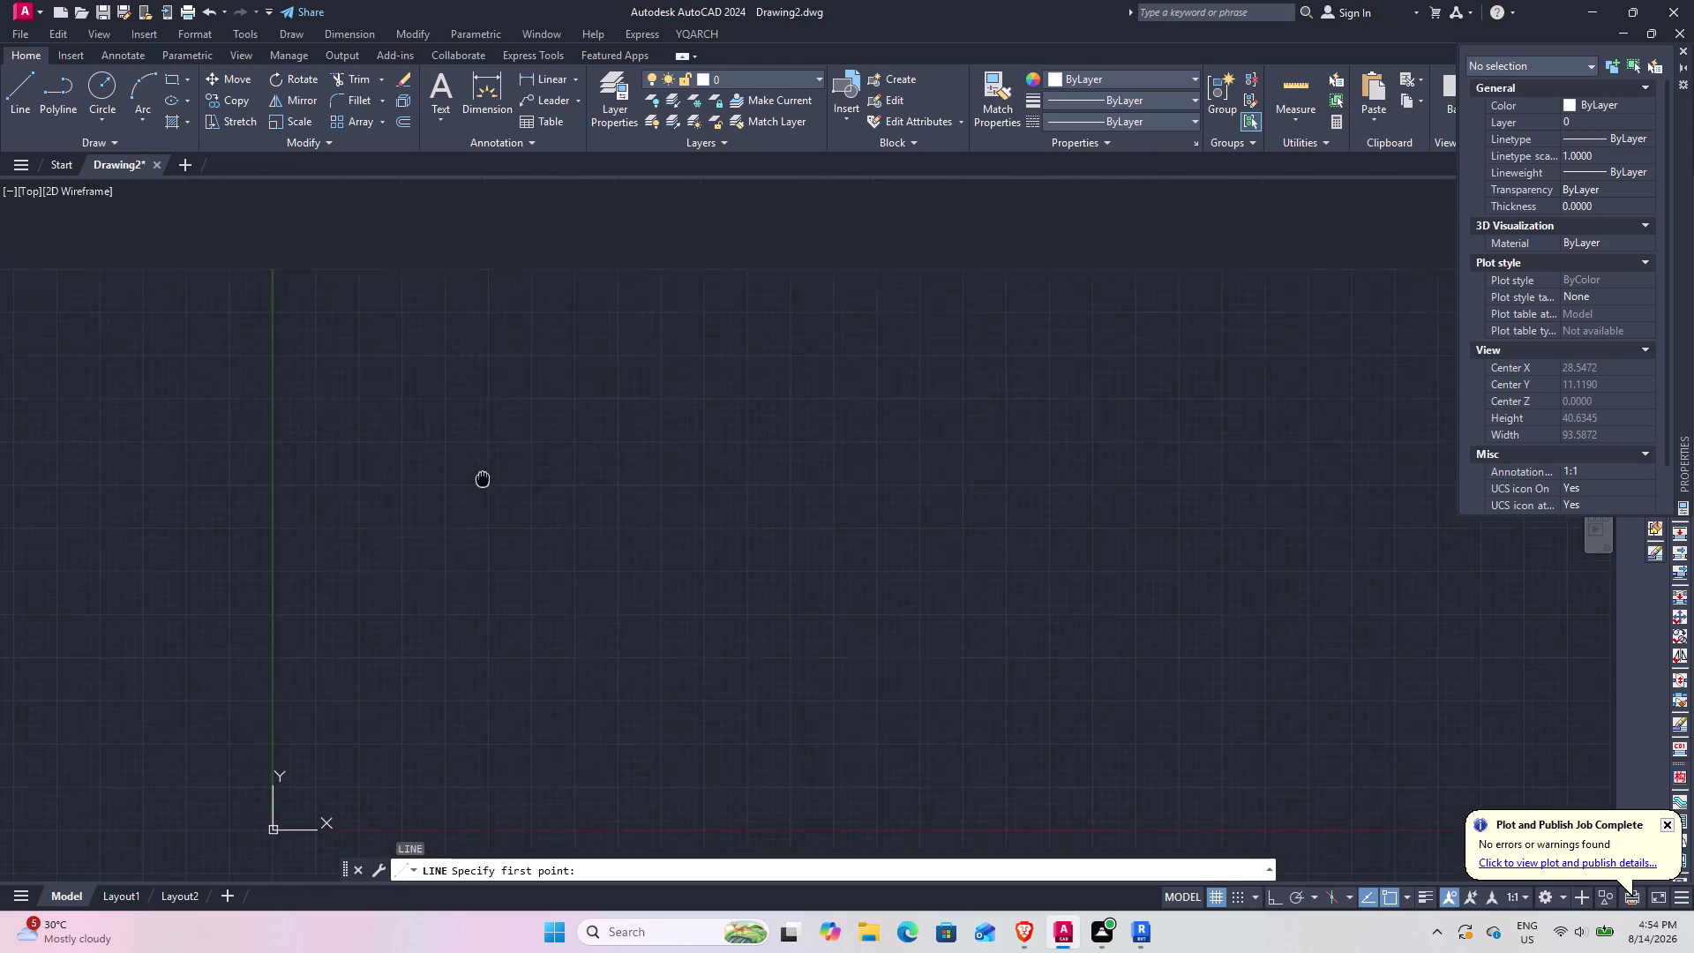
middle_drag(483, 478, 479, 468)
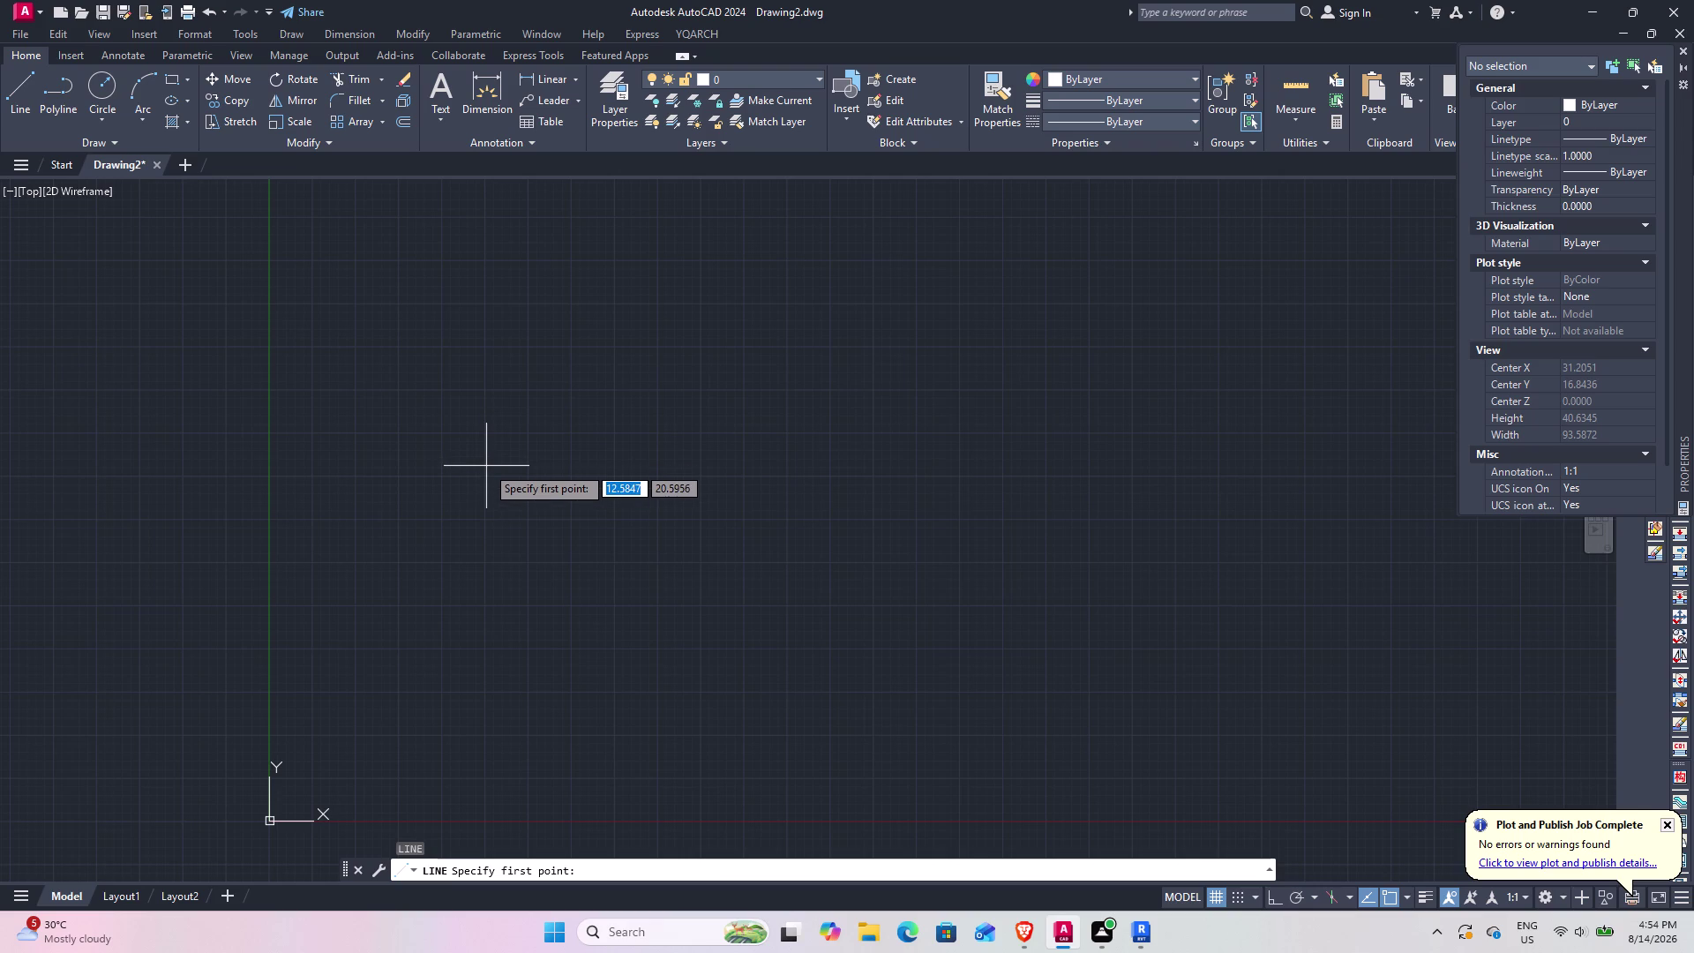
click(486, 452)
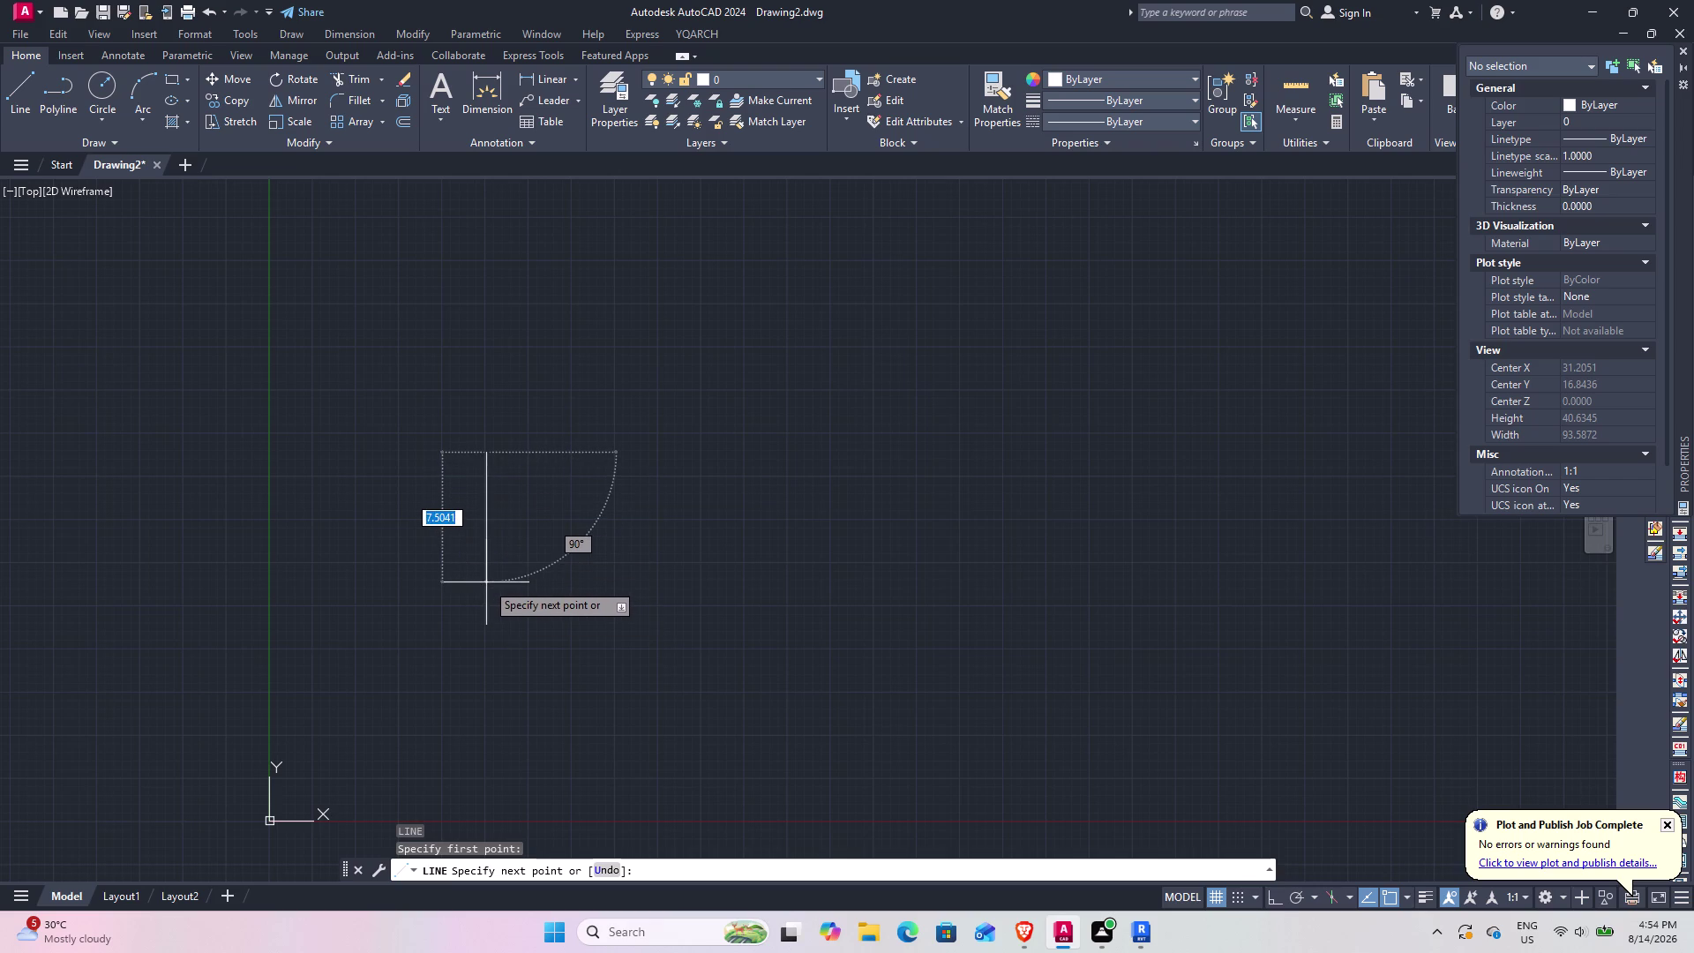
key(F8)
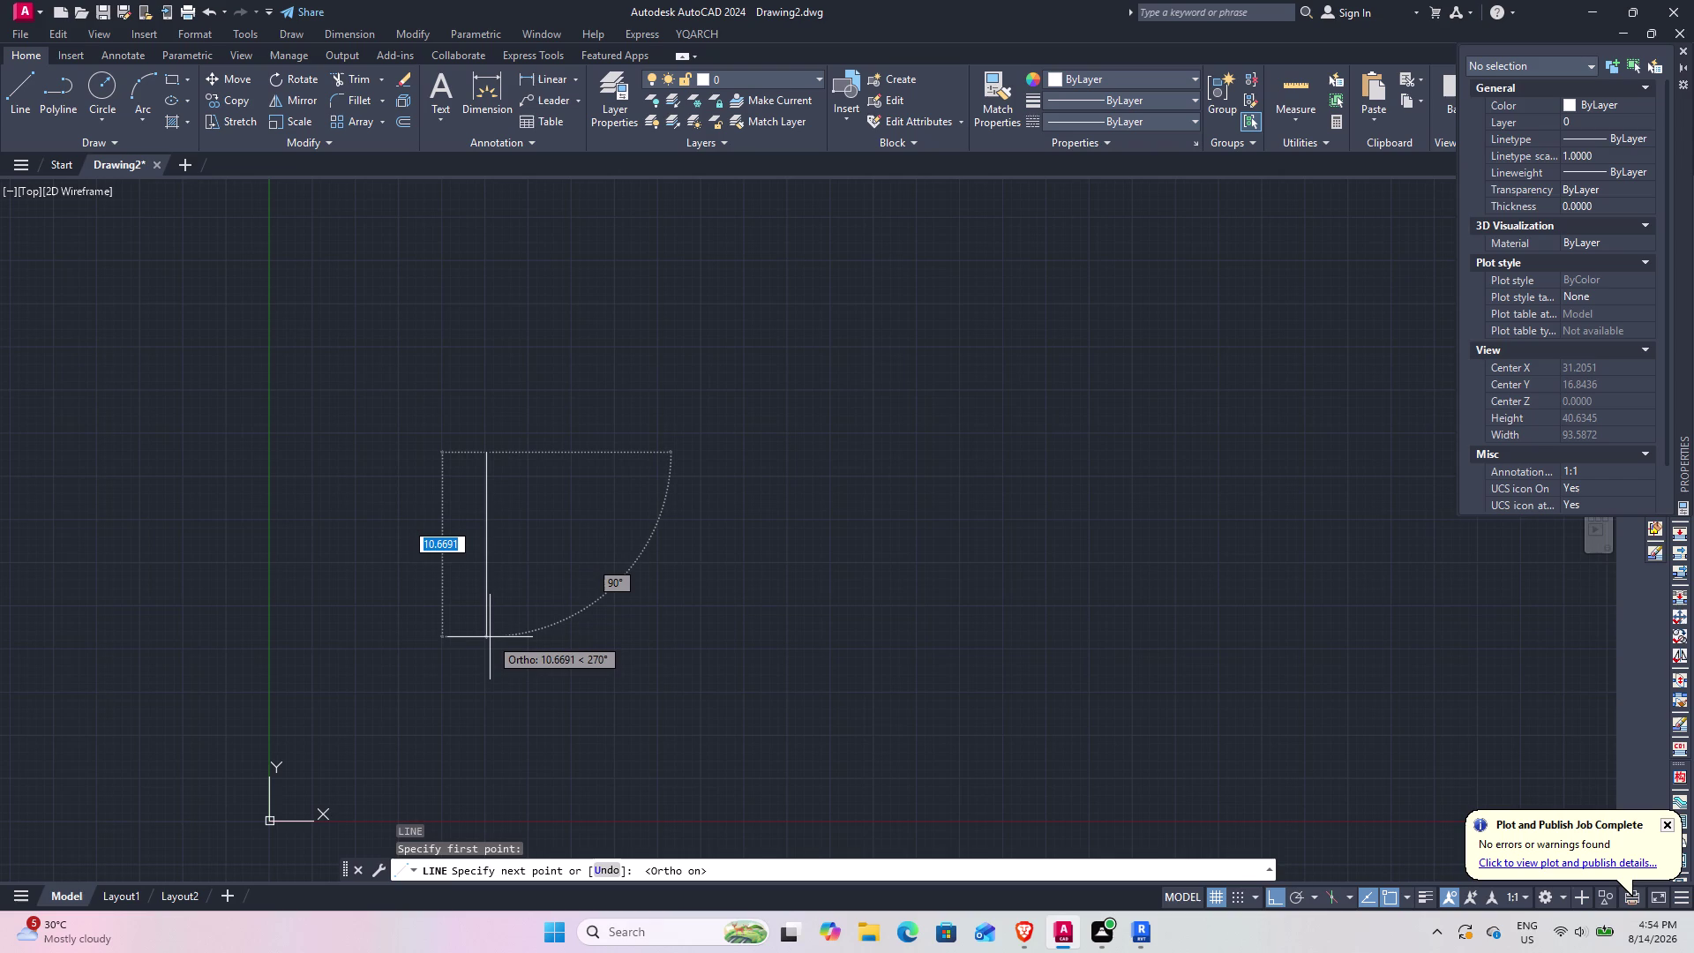
text(10)
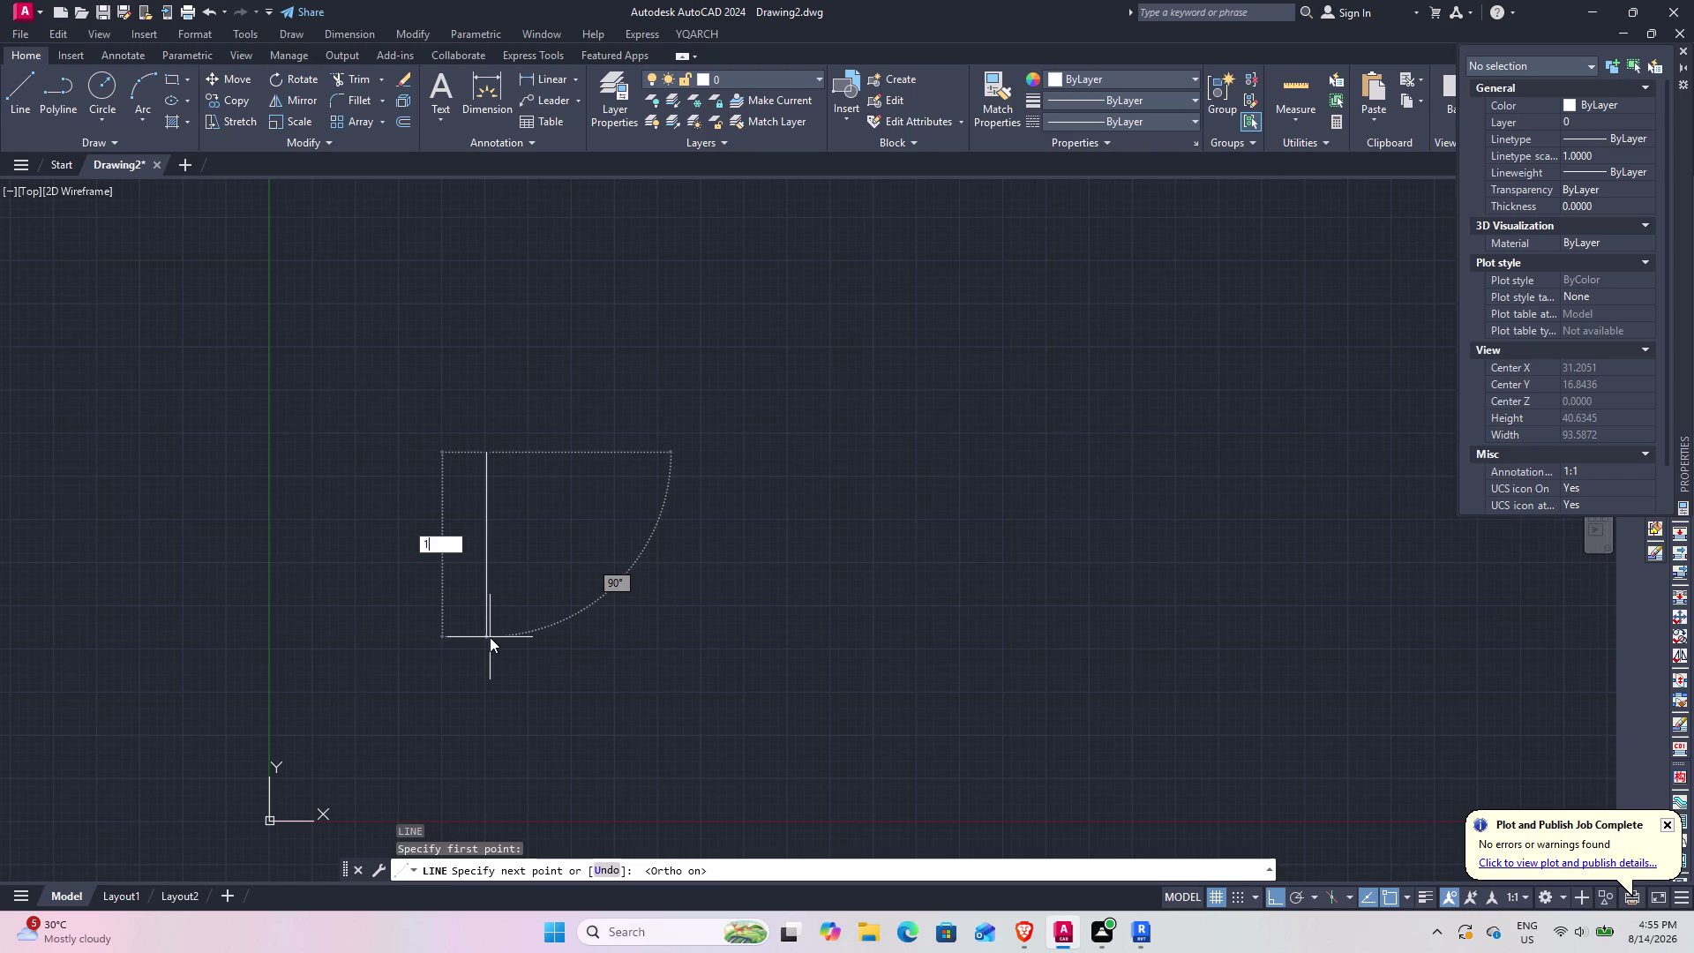
text('6)
text(")
key(Return)
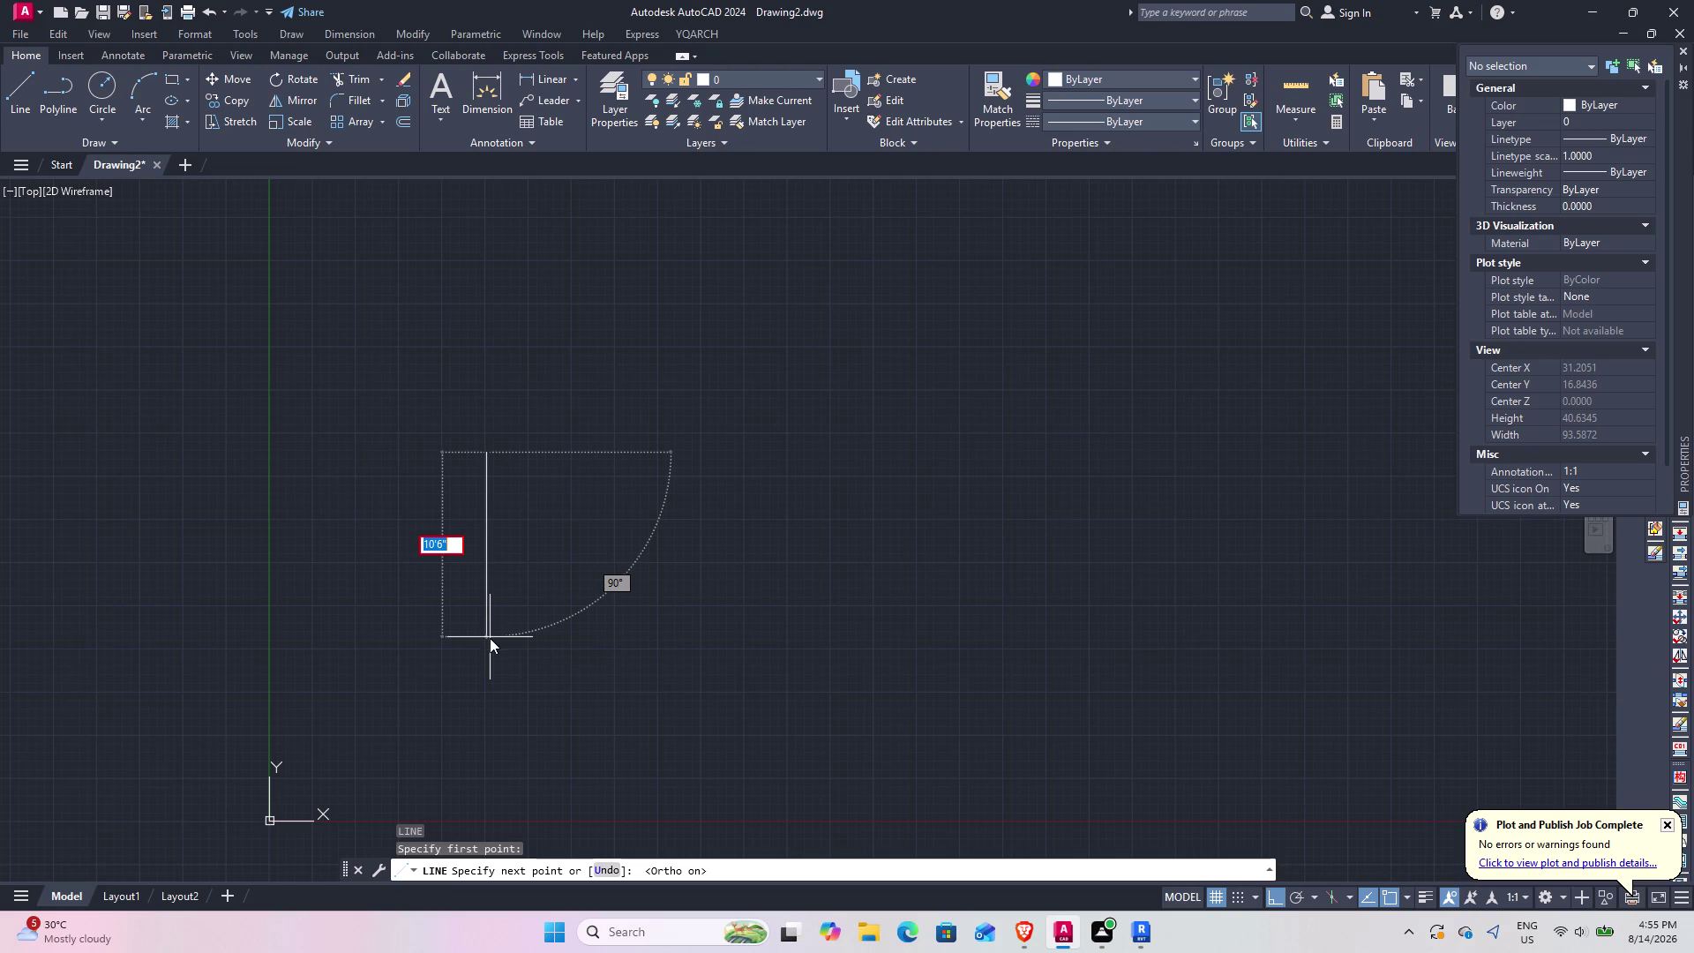
key(Escape)
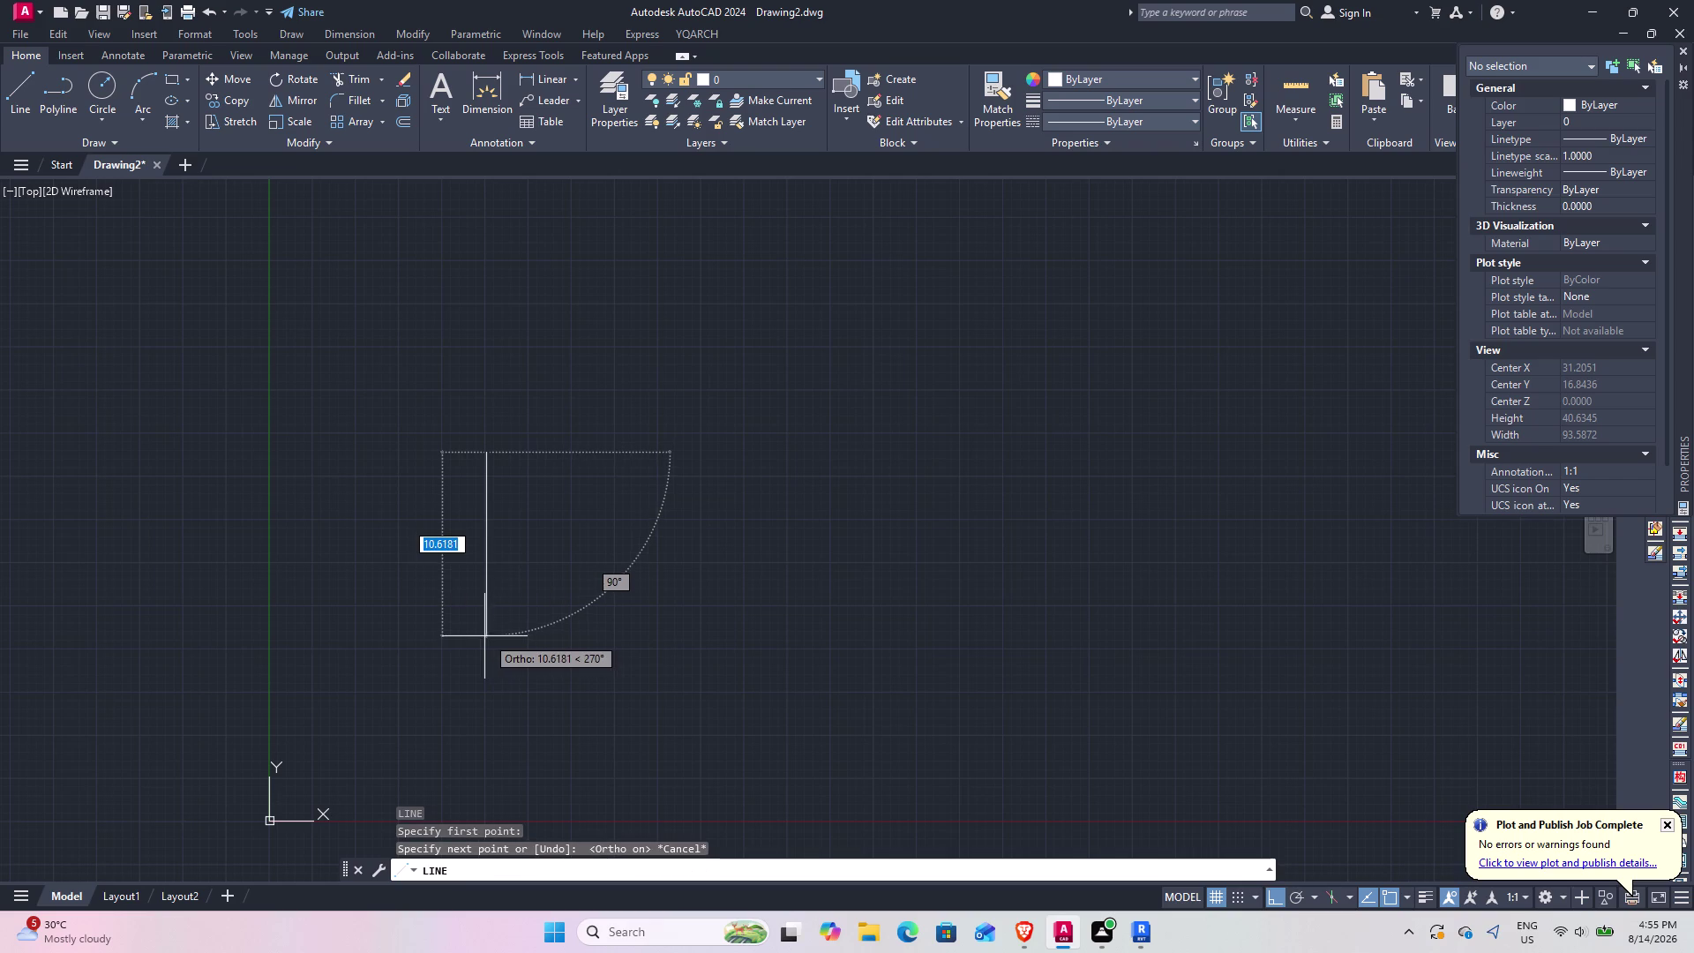
key(Escape)
text(L)
key(space)
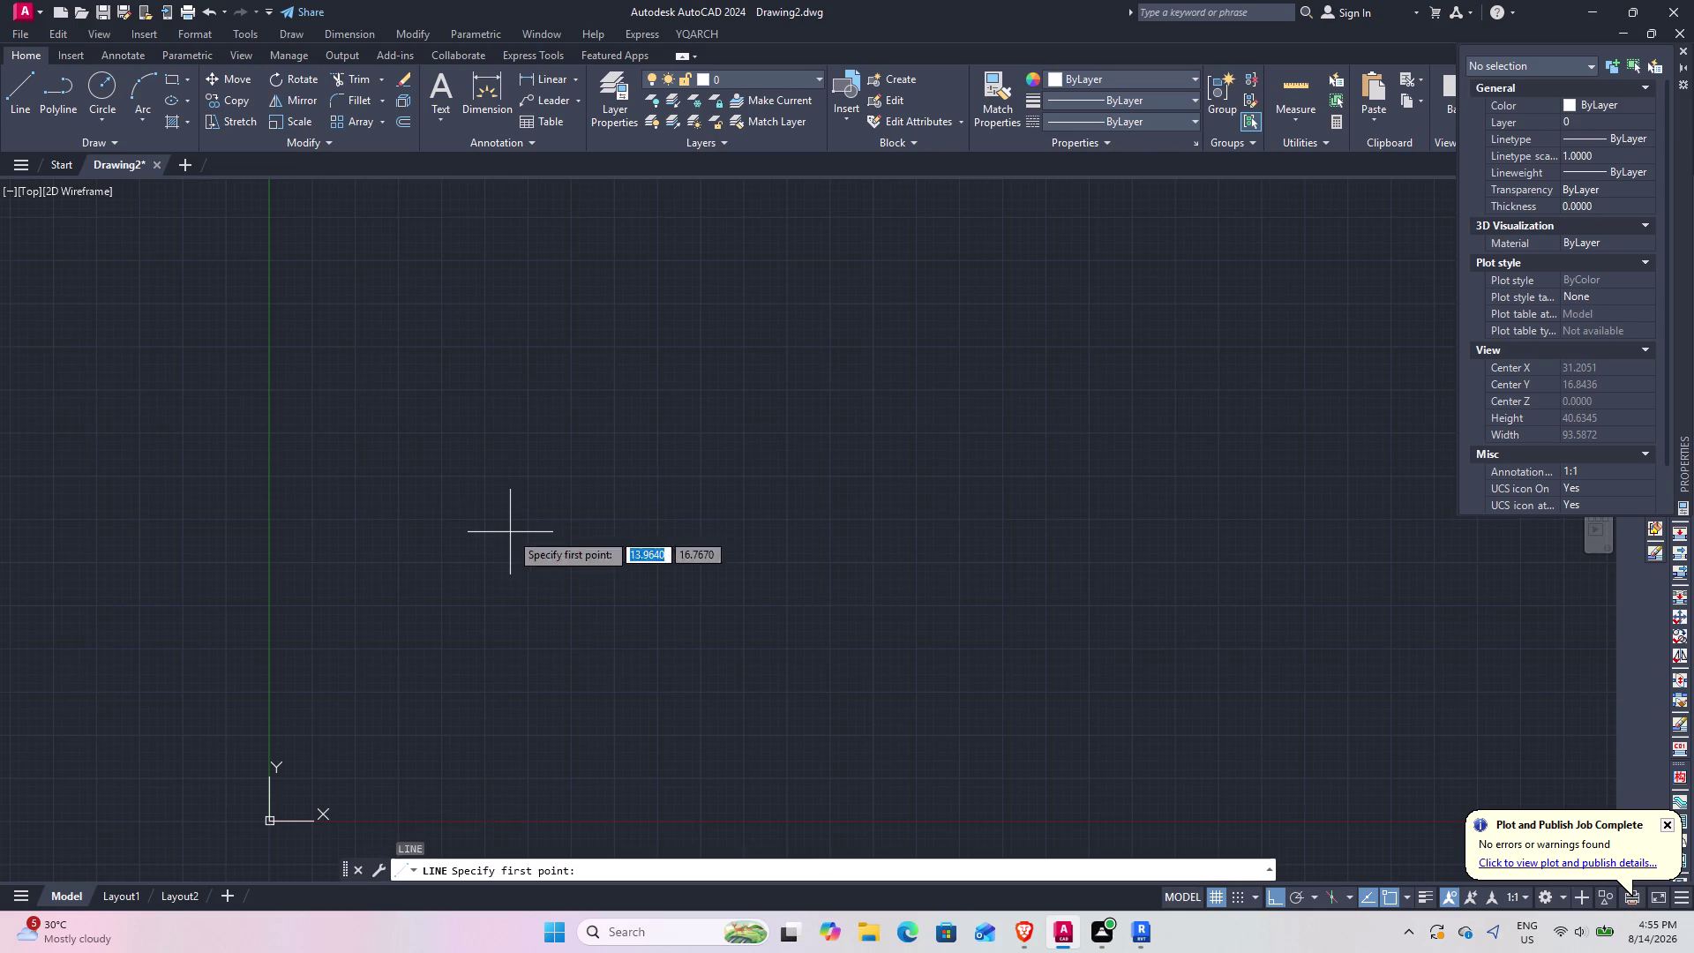
click(512, 450)
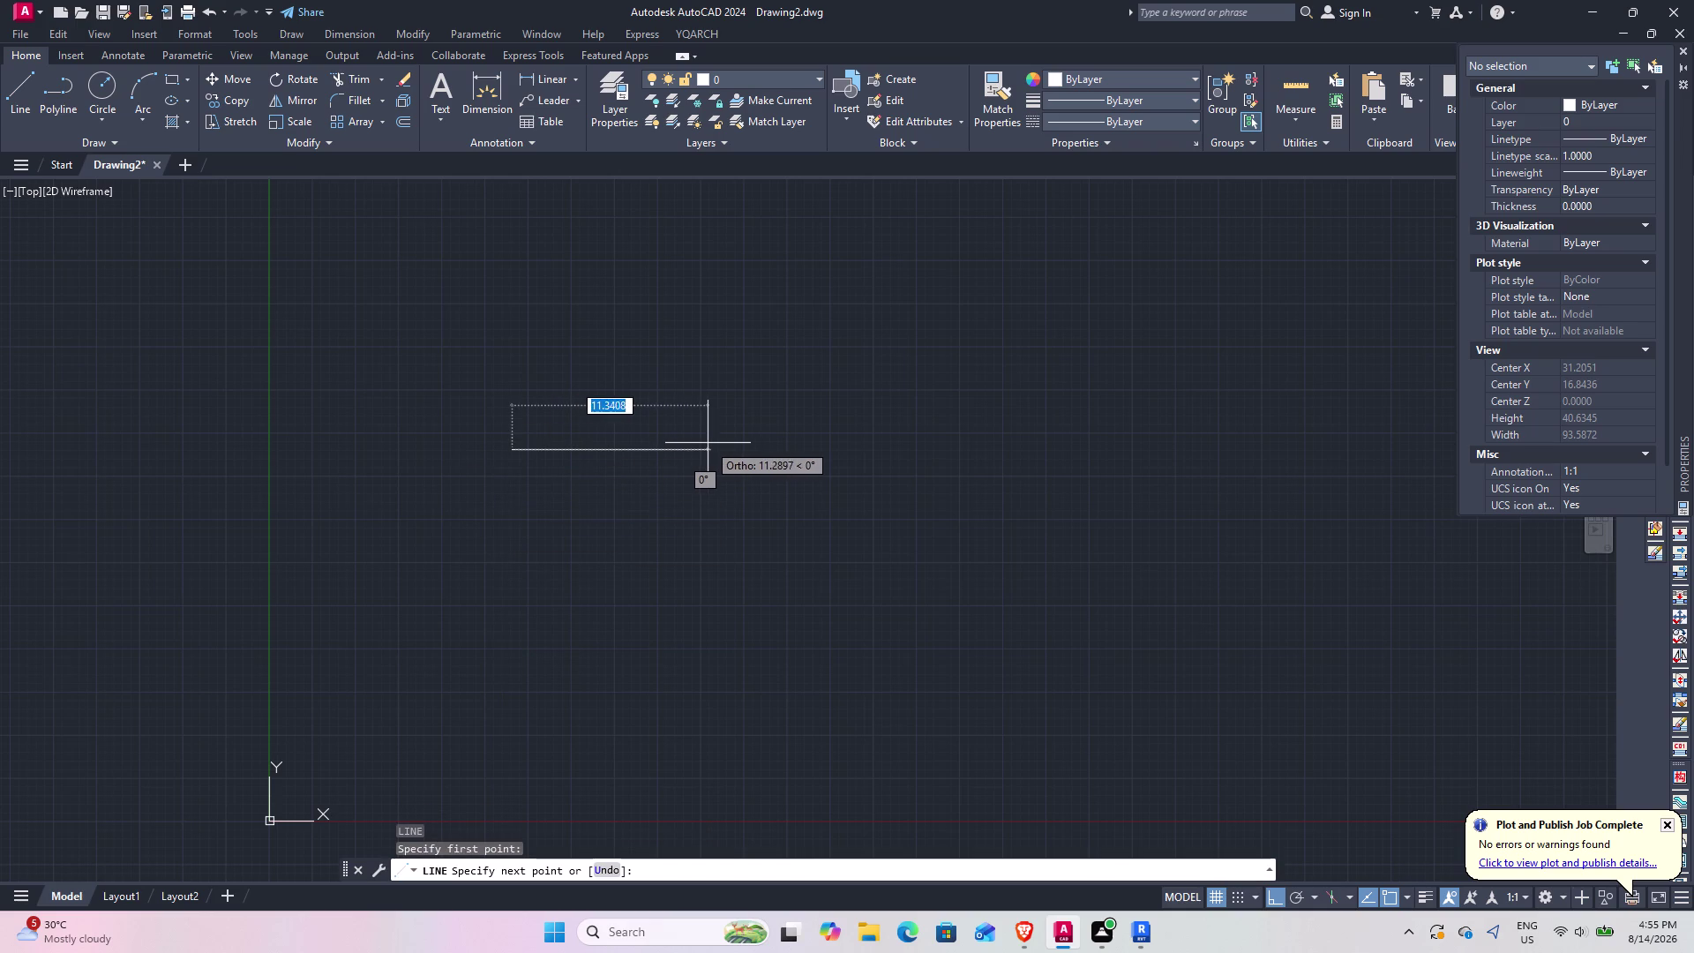
text(10)
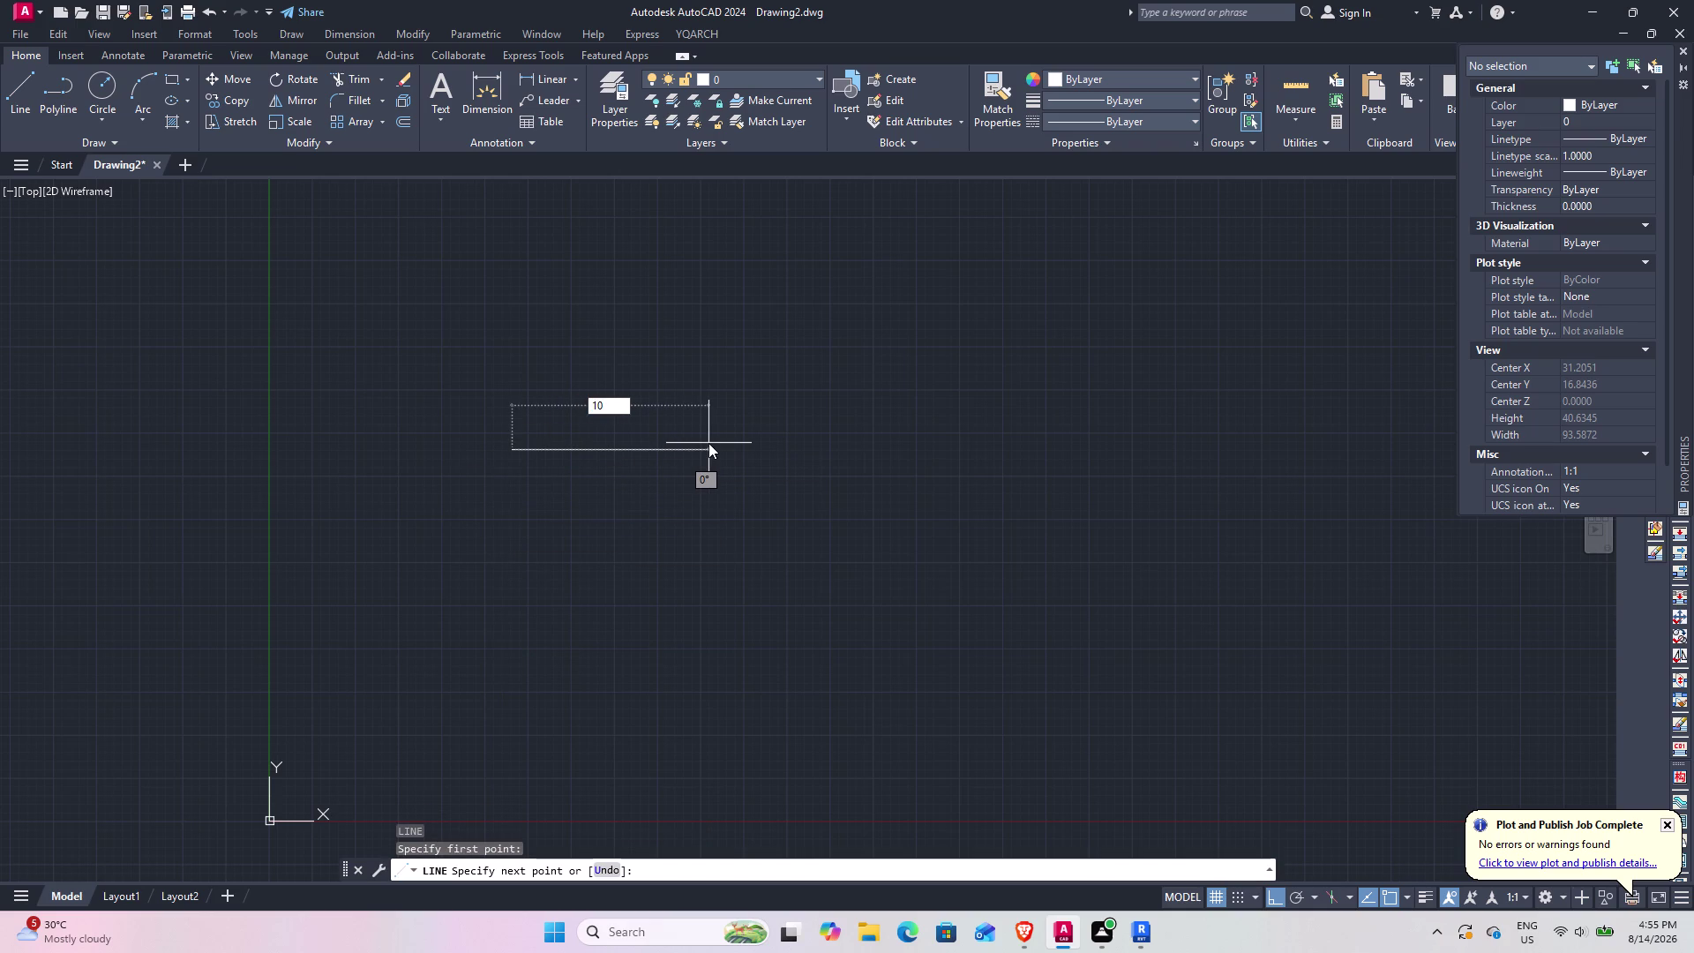
key(apostrophe)
key(Return)
key(Escape)
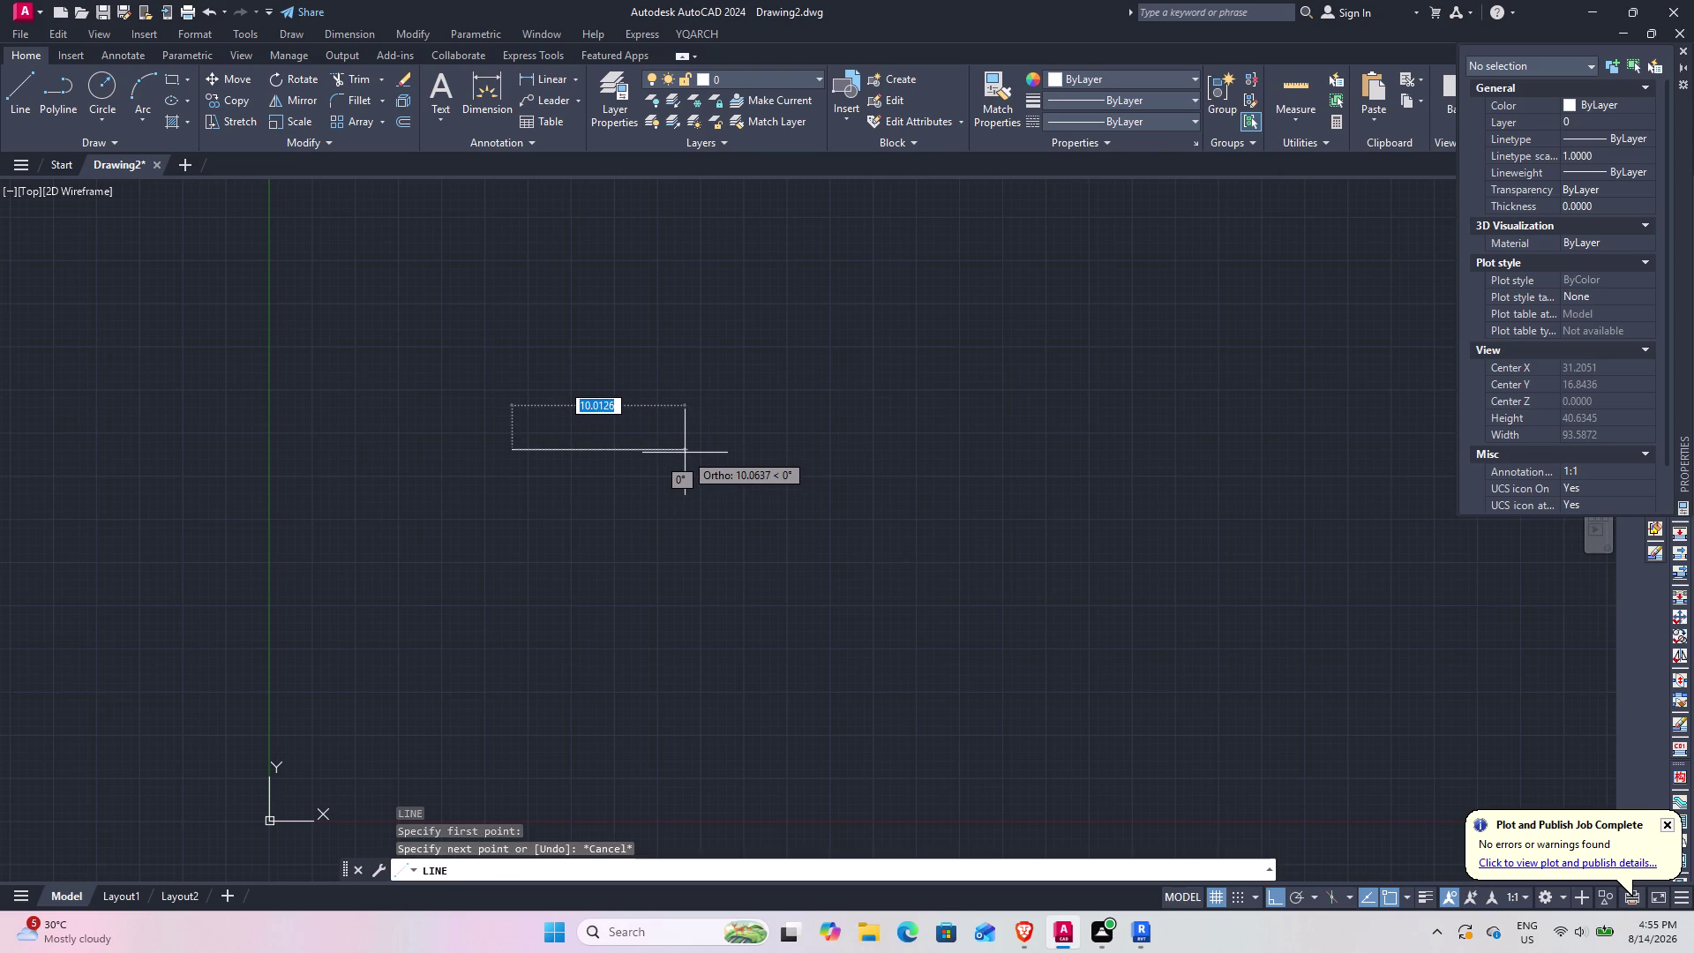
key(Escape)
Using UN, set Drawing2's length type to Engineering with 0'-0" precision.
text(UN)
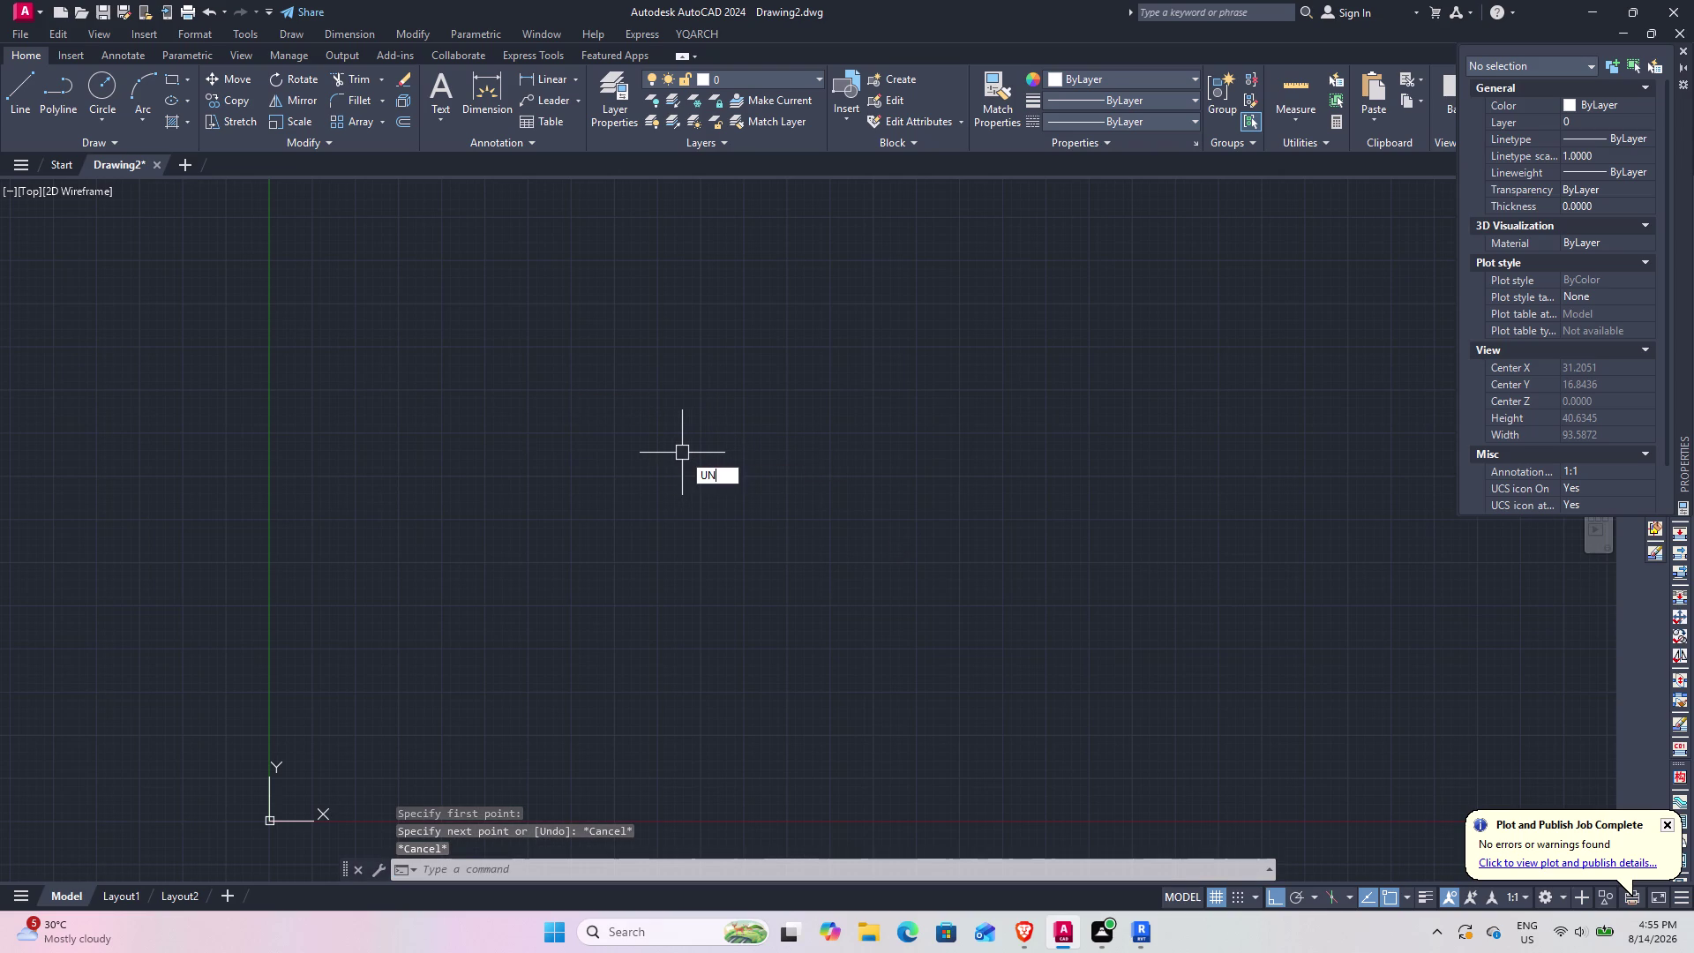
key(space)
click(777, 336)
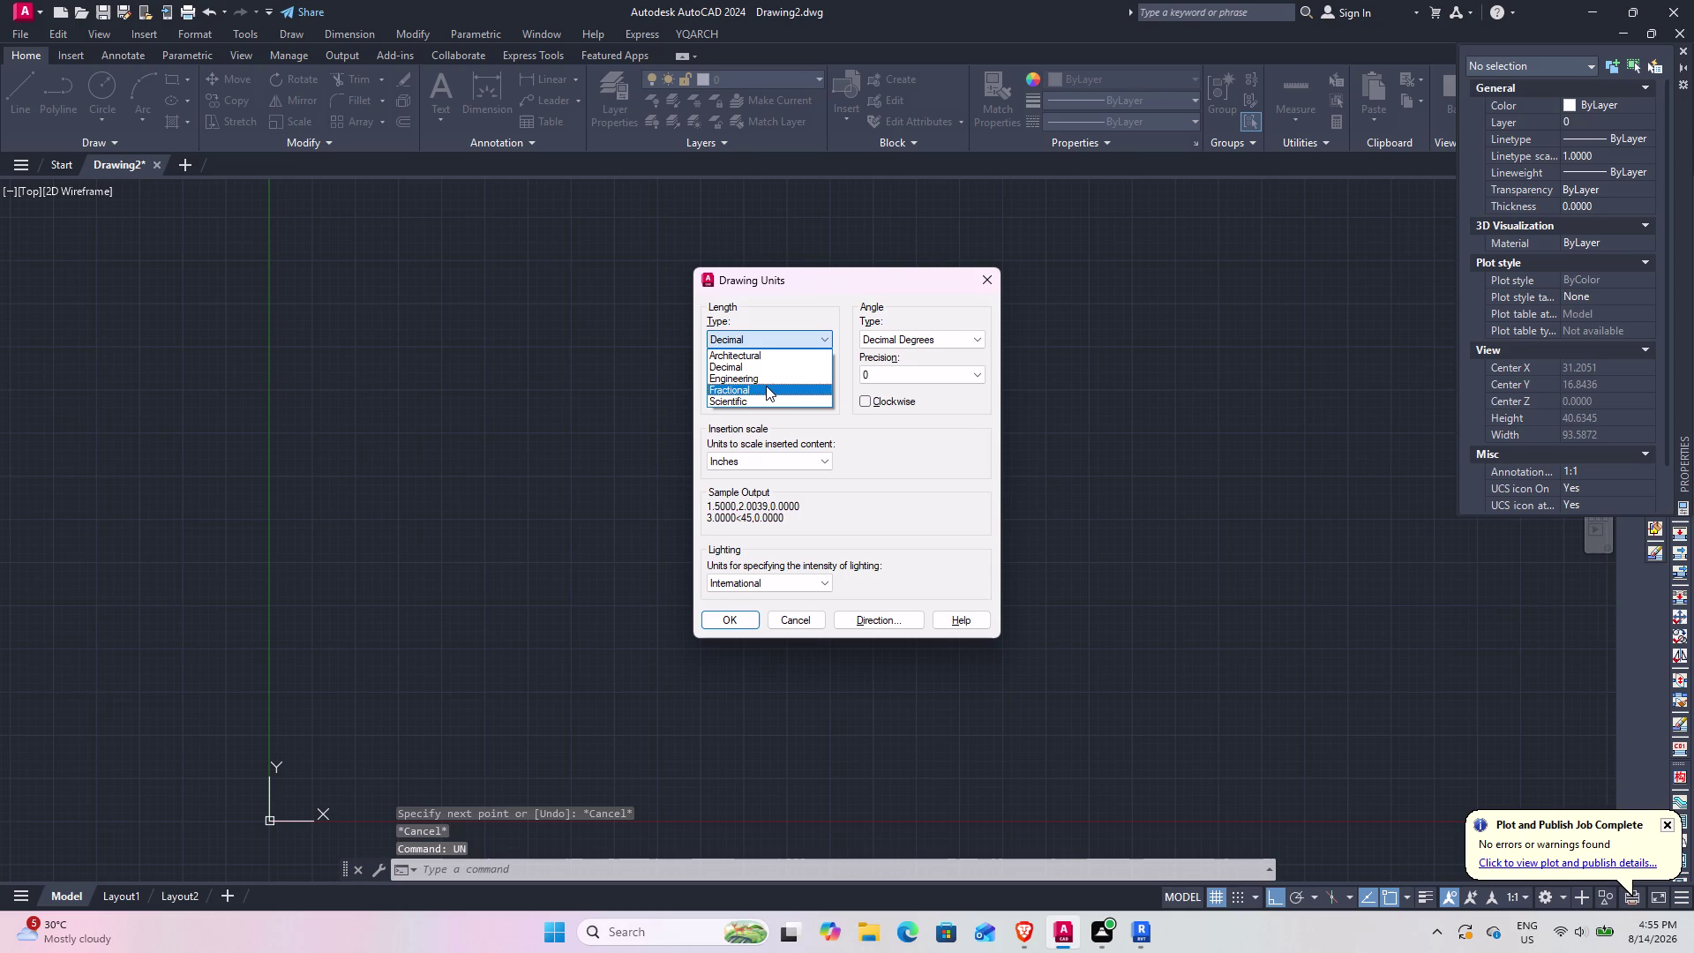
click(766, 377)
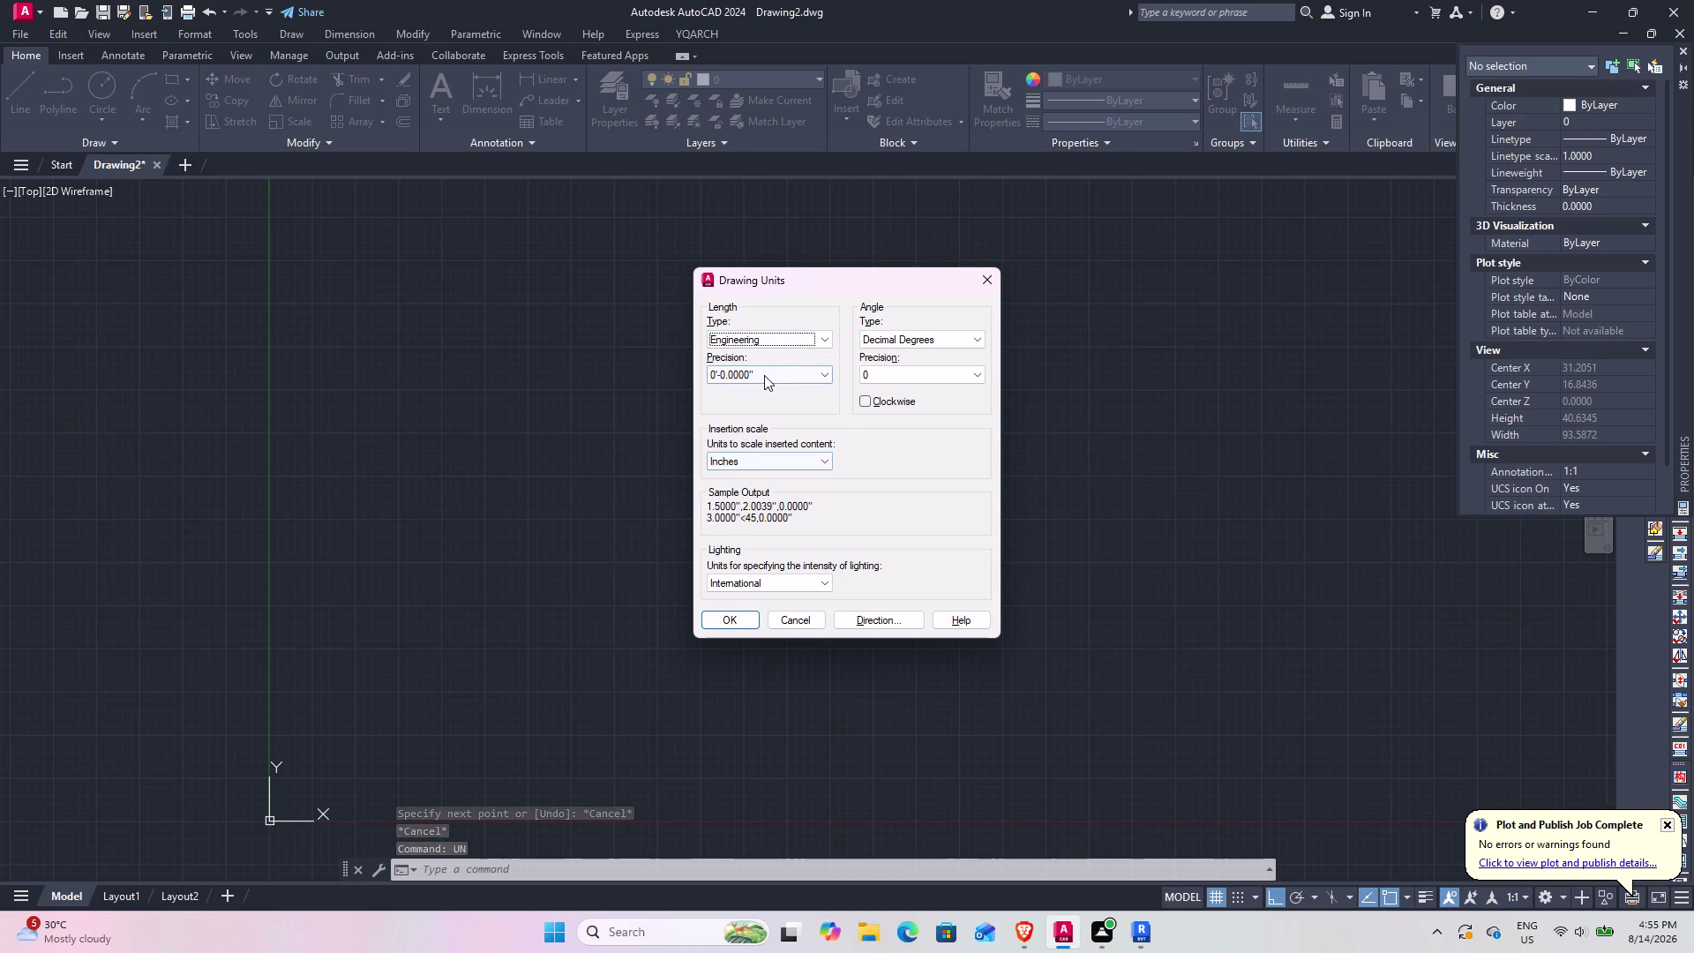
click(764, 375)
click(739, 400)
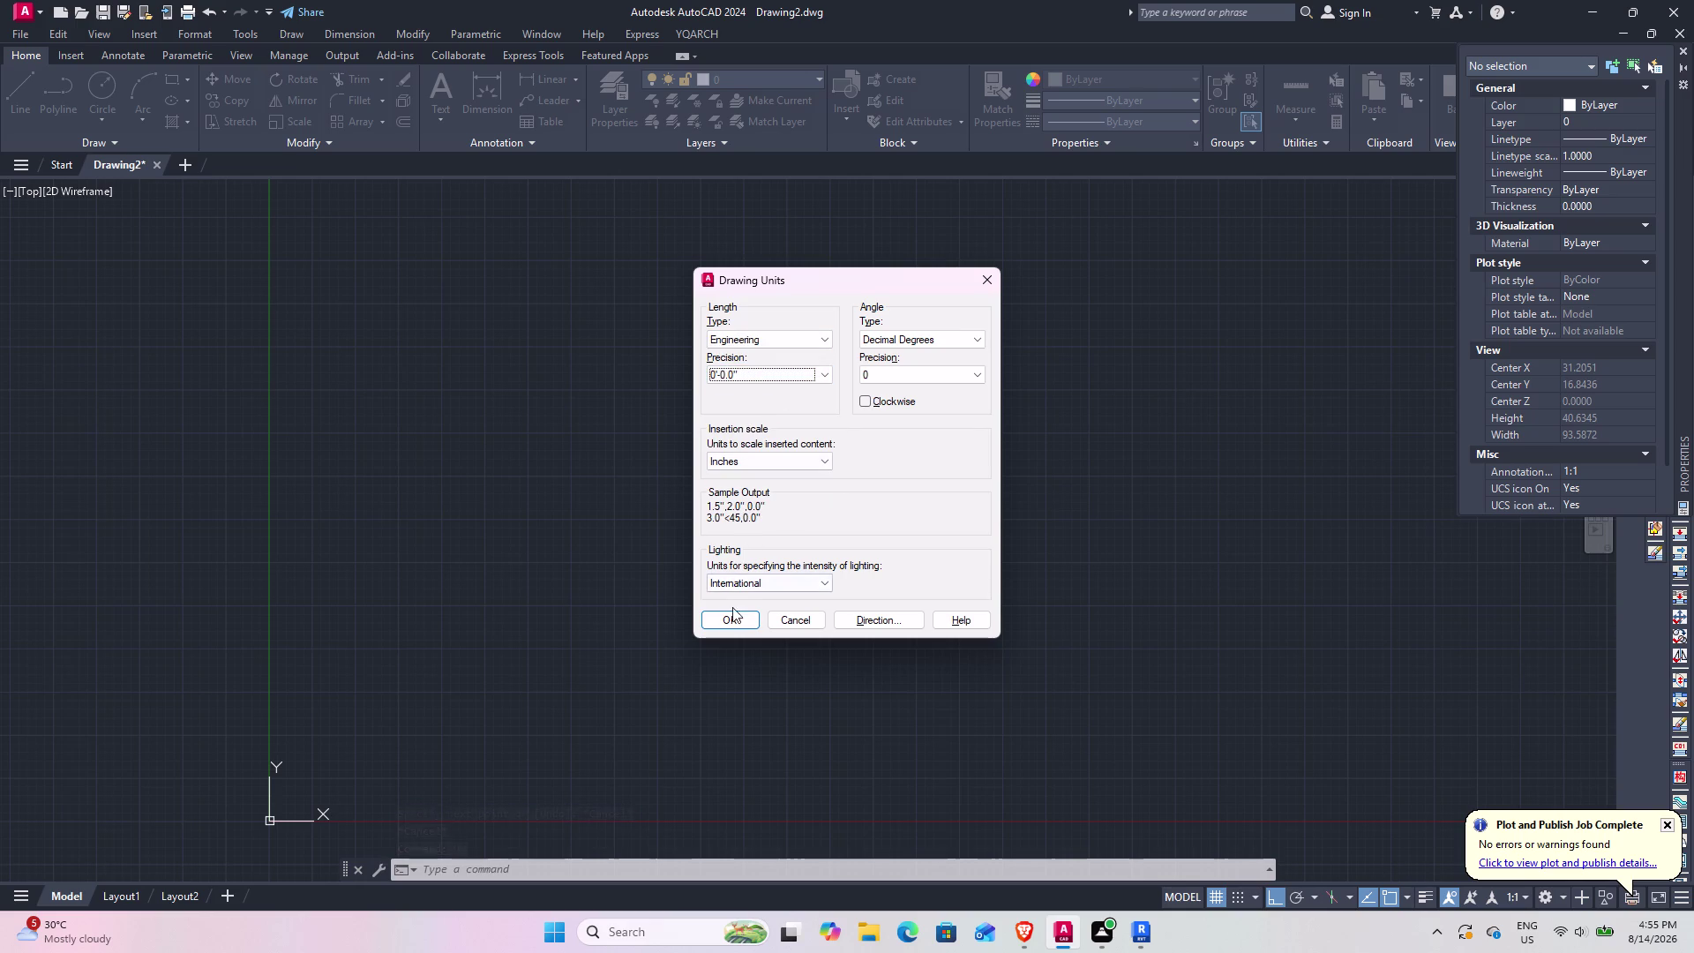
click(723, 620)
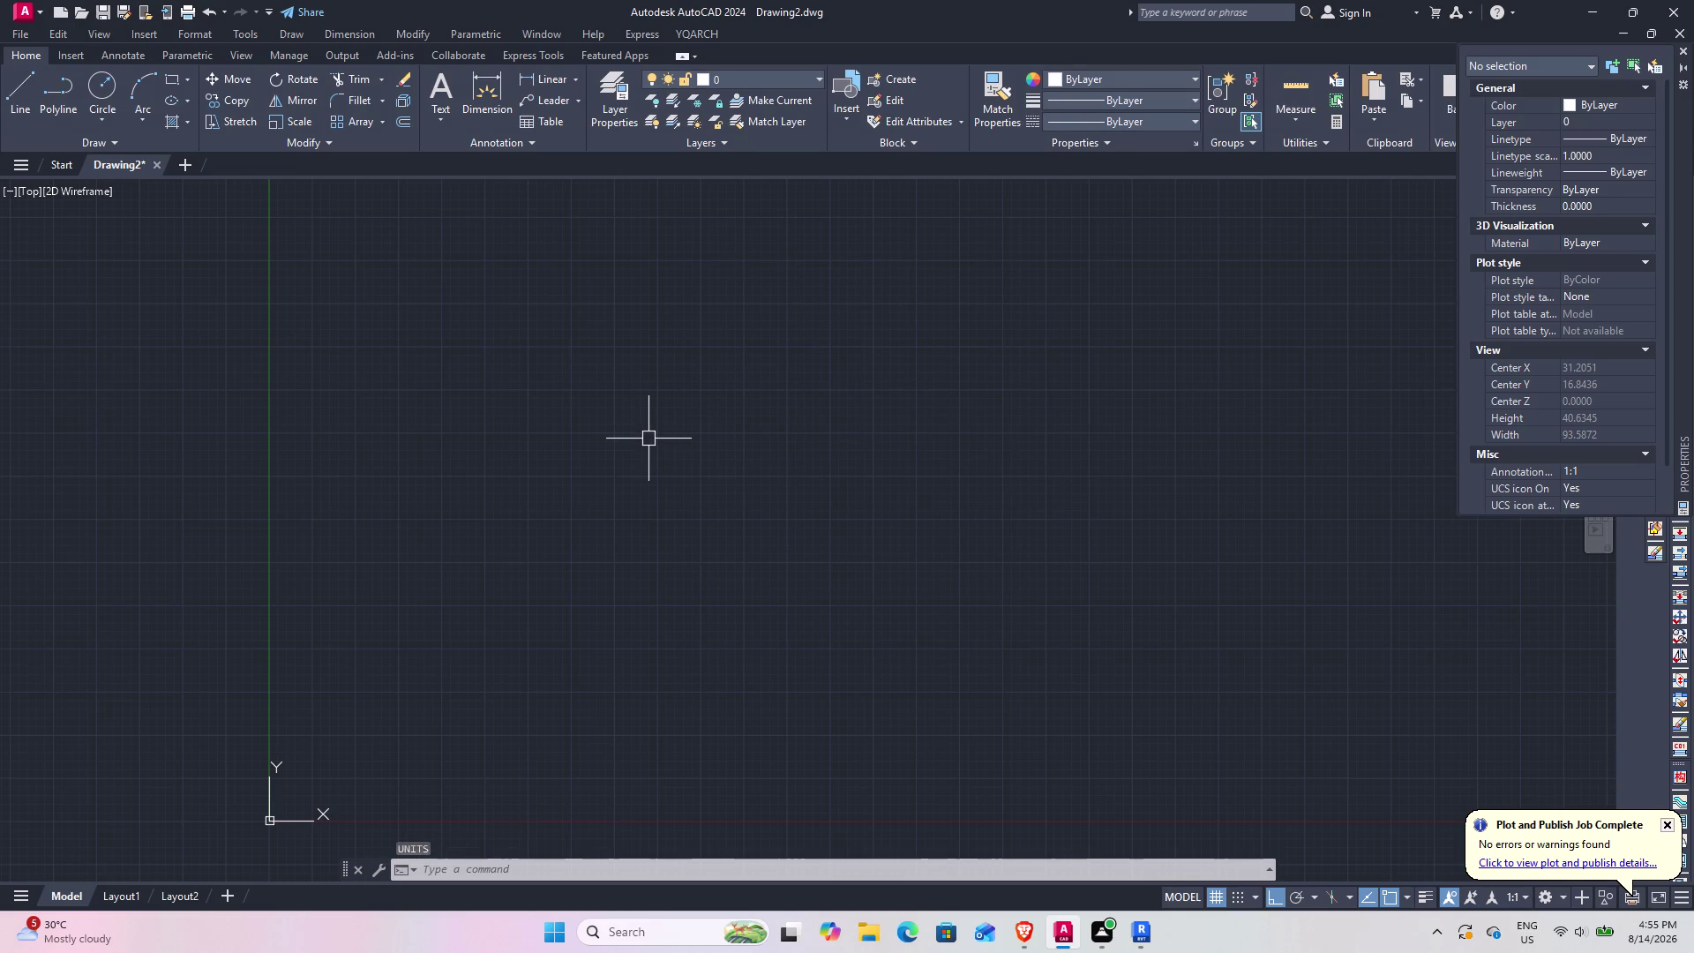
Draw a single 10' horizontal line from a picked start point, then end the LINE command.
text(L)
key(space)
click(626, 435)
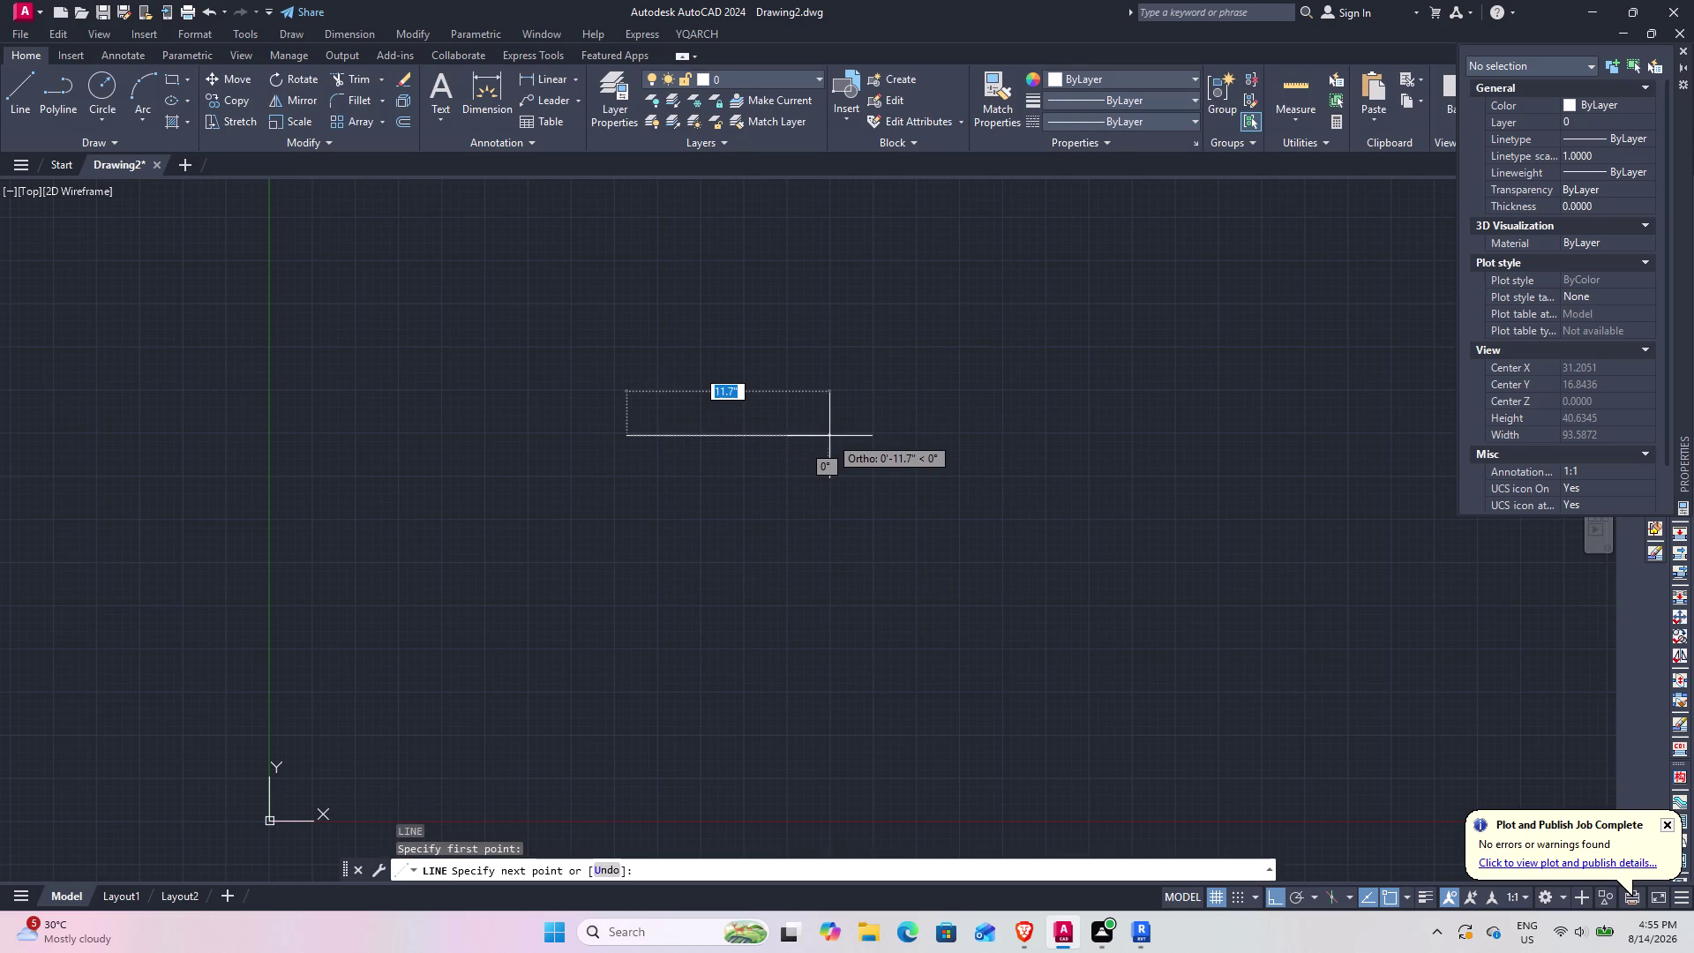
text(1)
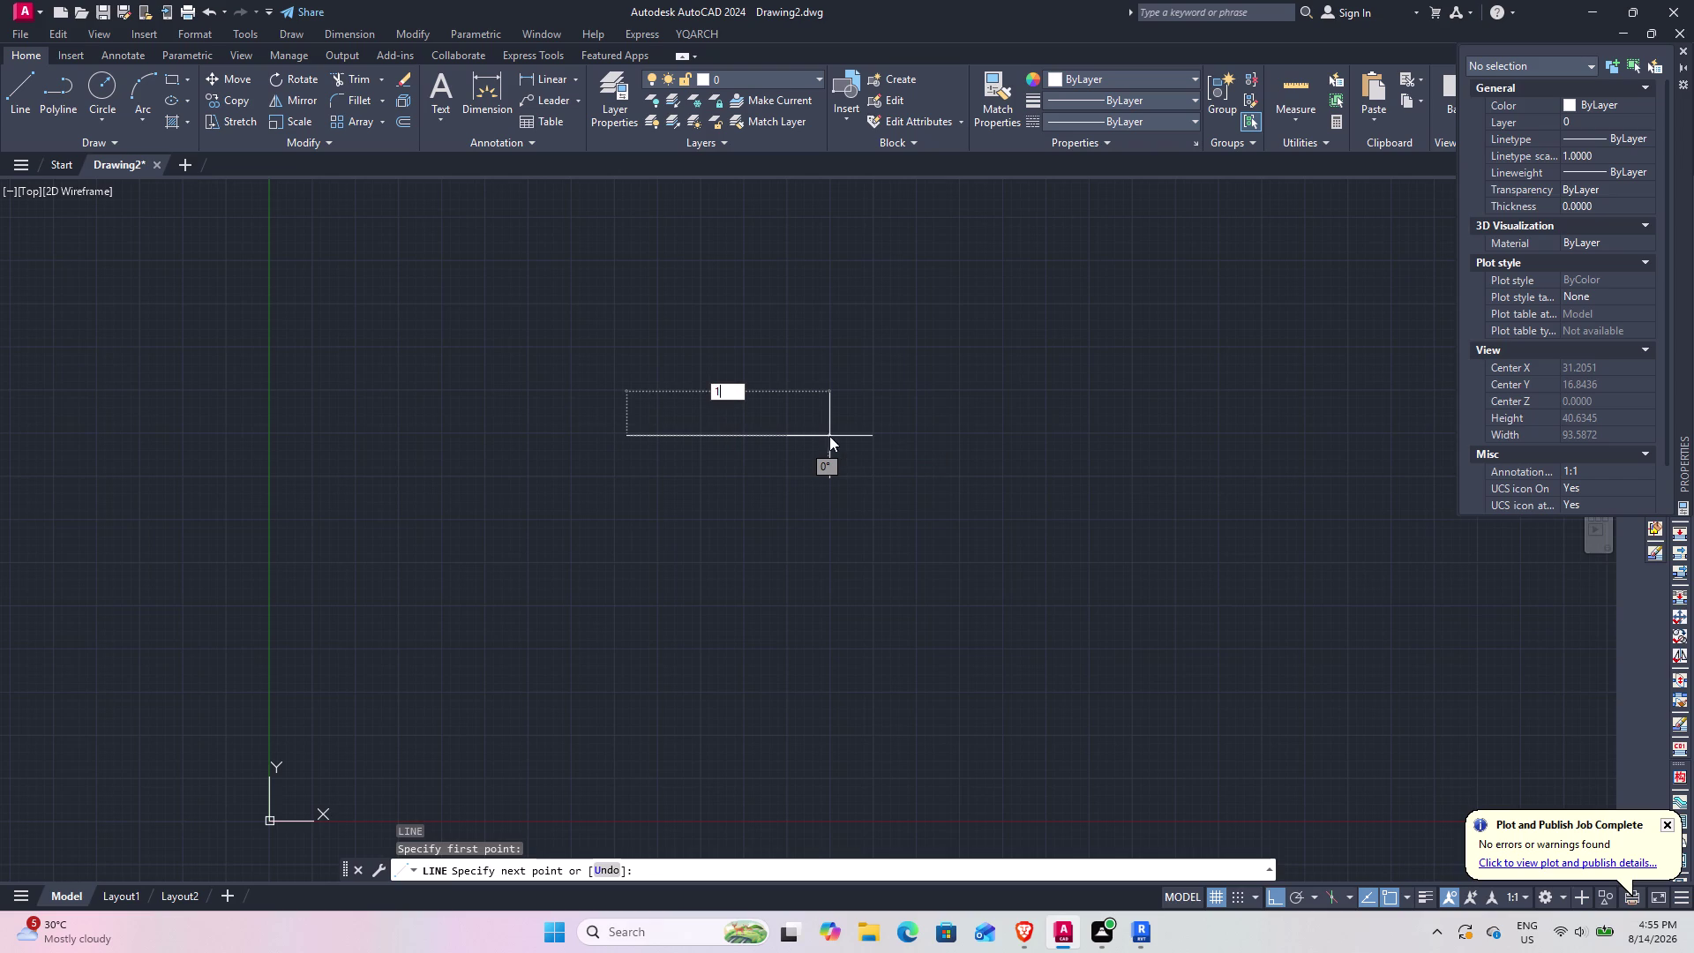
text(0')
key(Return)
scroll(down, 3)
scroll(down, 3)
scroll(down, 3)
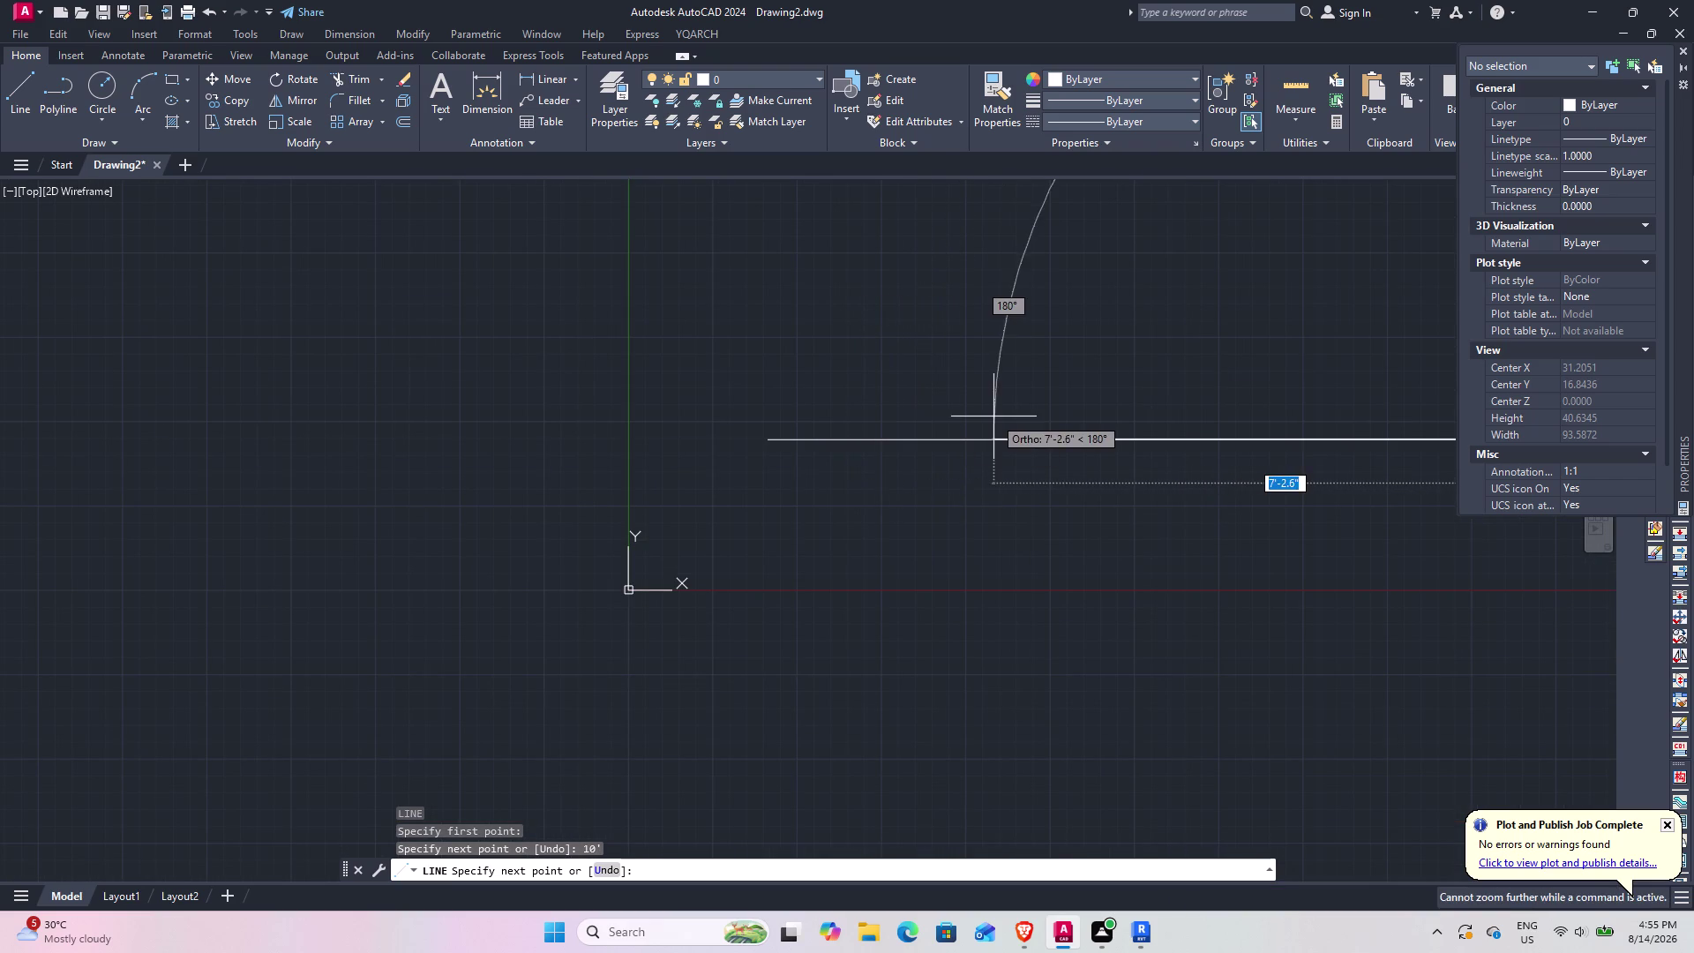
key(Escape)
key(Escape)
scroll(down, 3)
scroll(up, 3)
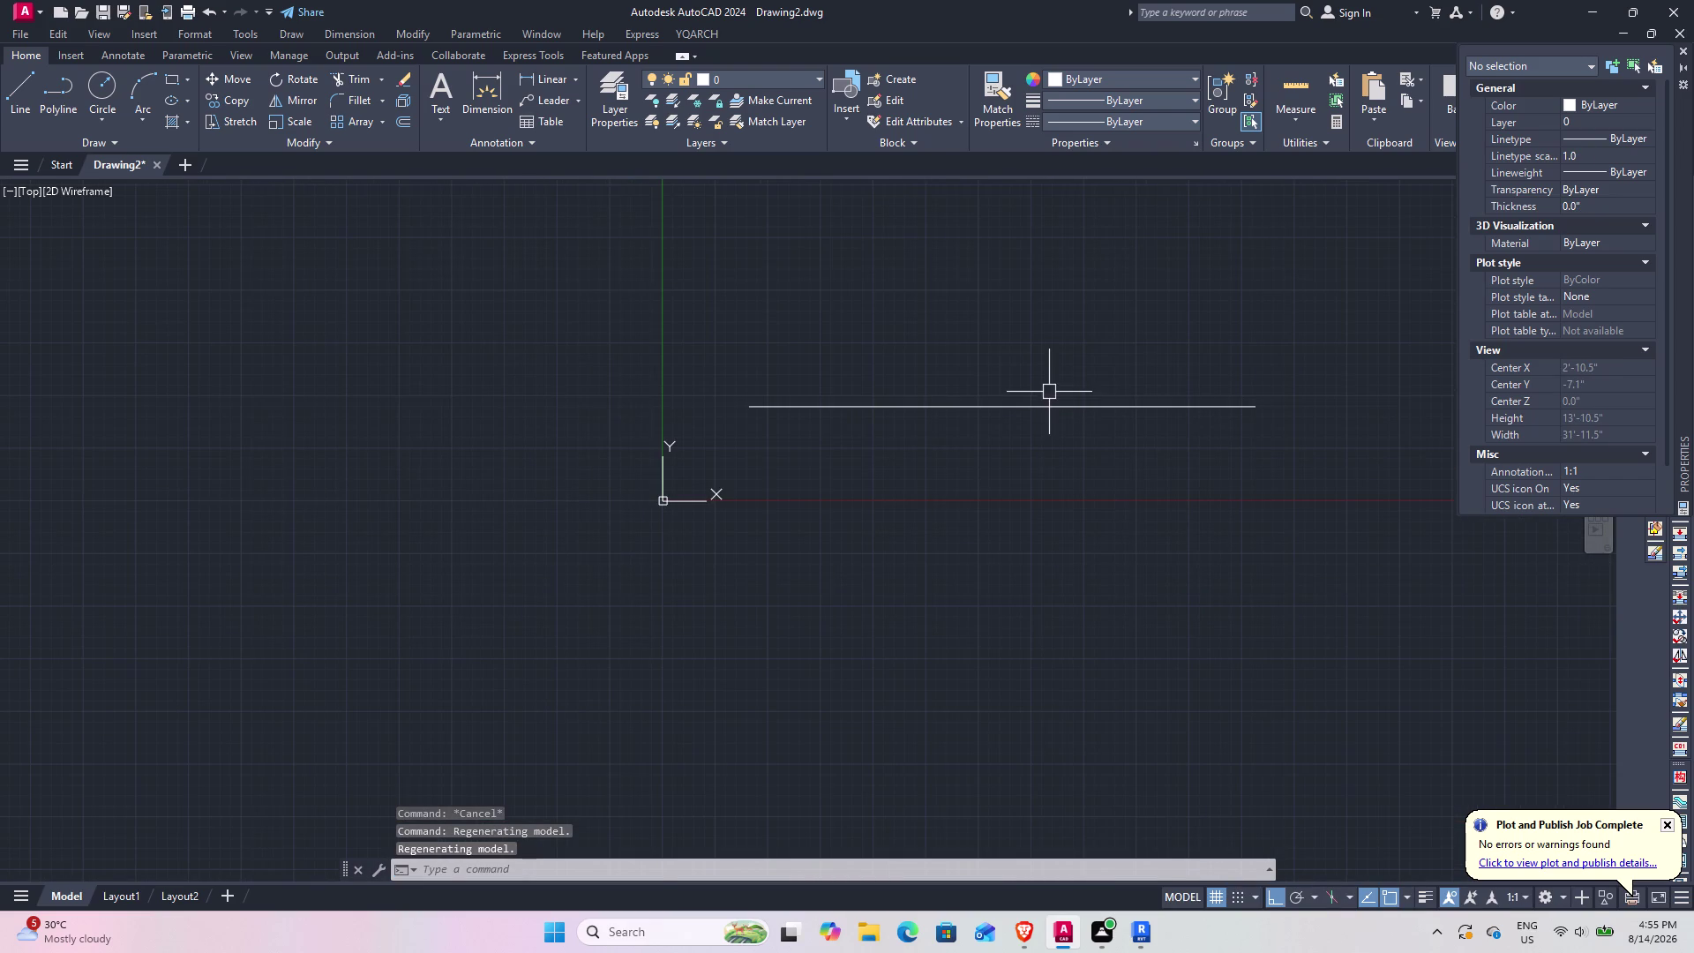
middle_drag(1027, 337, 984, 538)
middle_drag(705, 611, 601, 47)
middle_drag(588, 282, 661, 494)
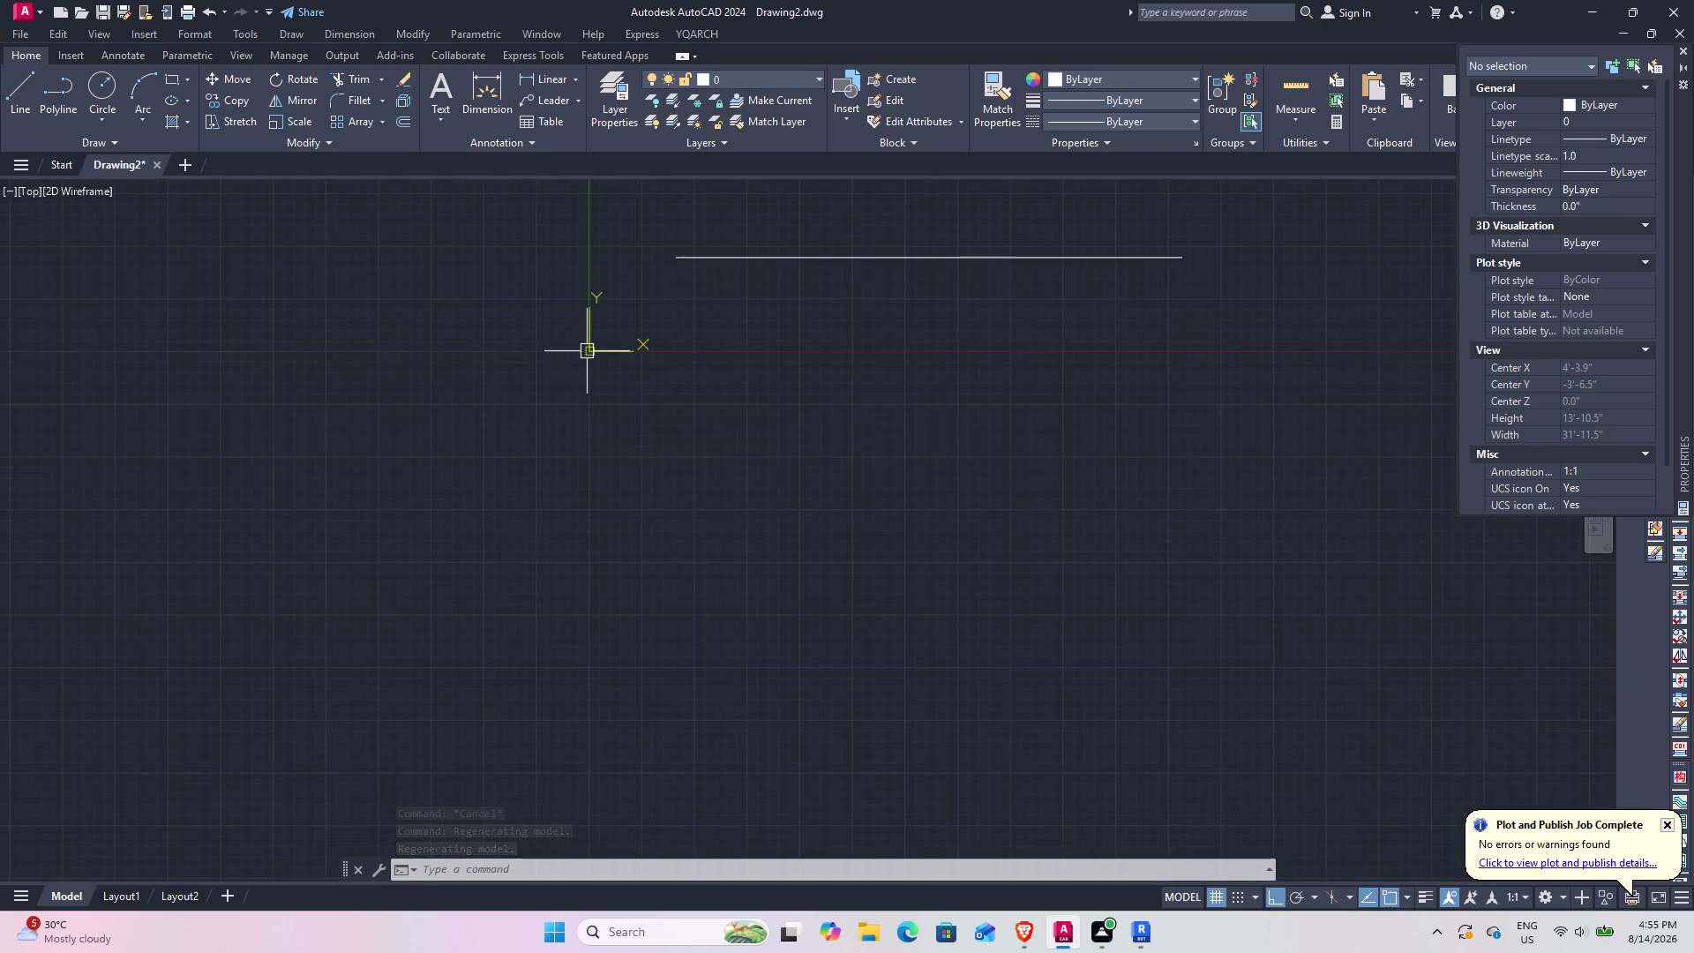
Drag the coordinate system origin to a new point lower in the drawing.
click(587, 351)
drag(587, 351, 337, 801)
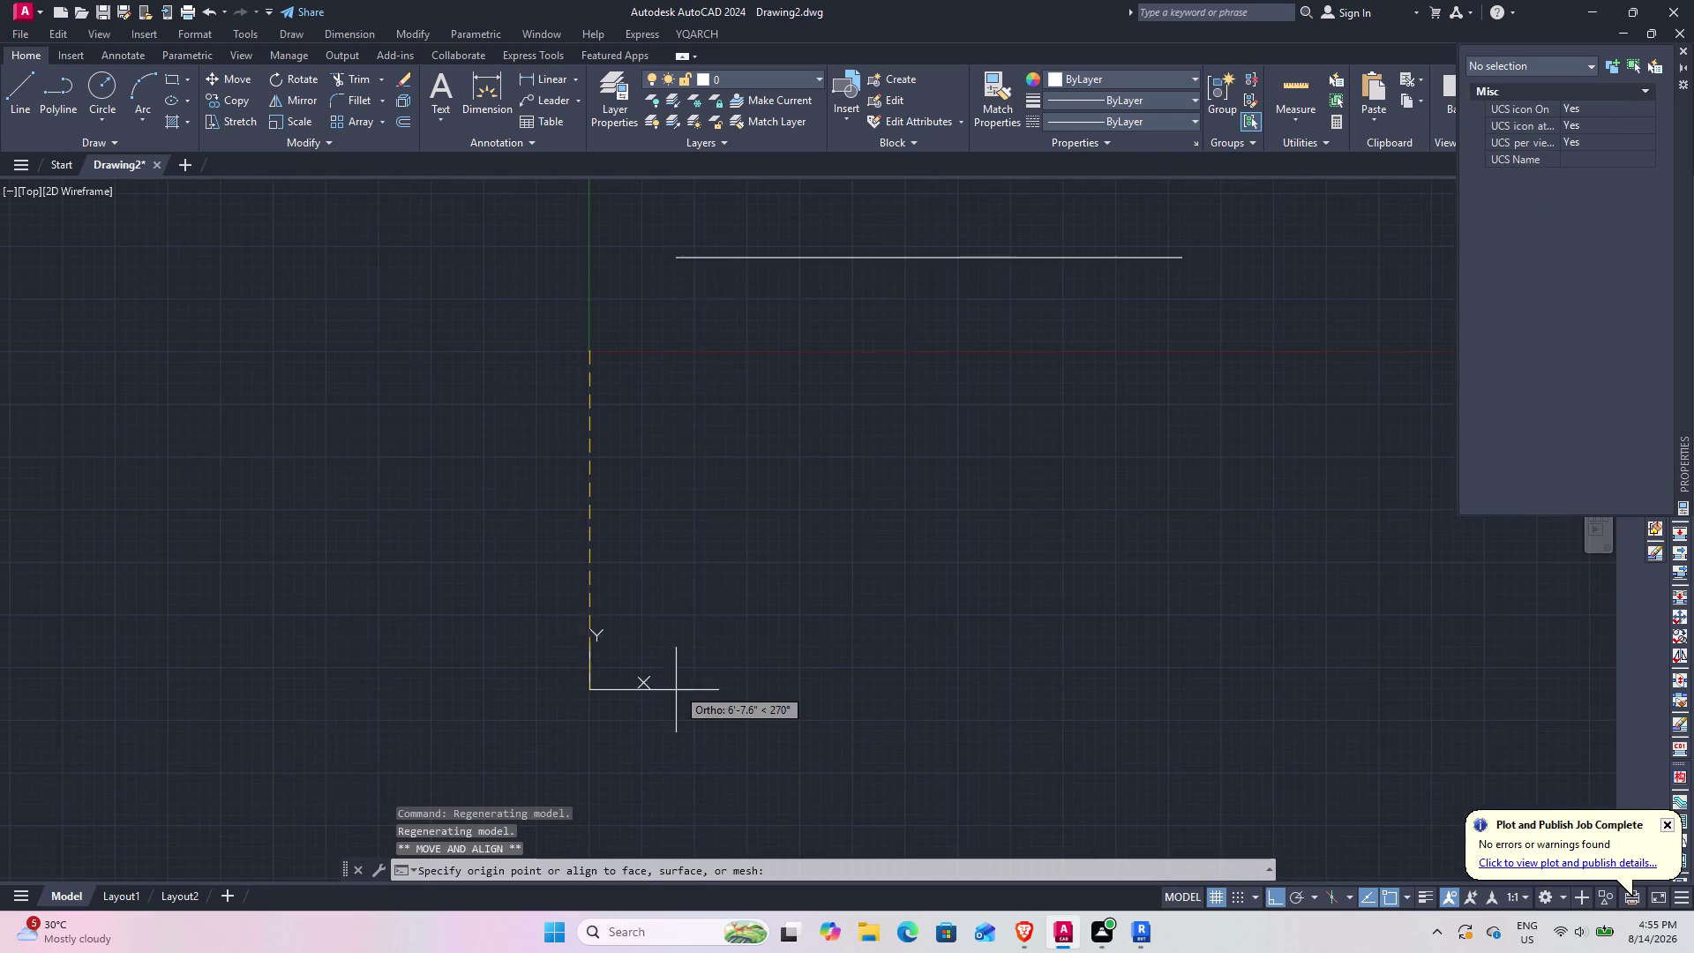
middle_drag(668, 705, 618, 2)
middle_drag(745, 793, 742, 595)
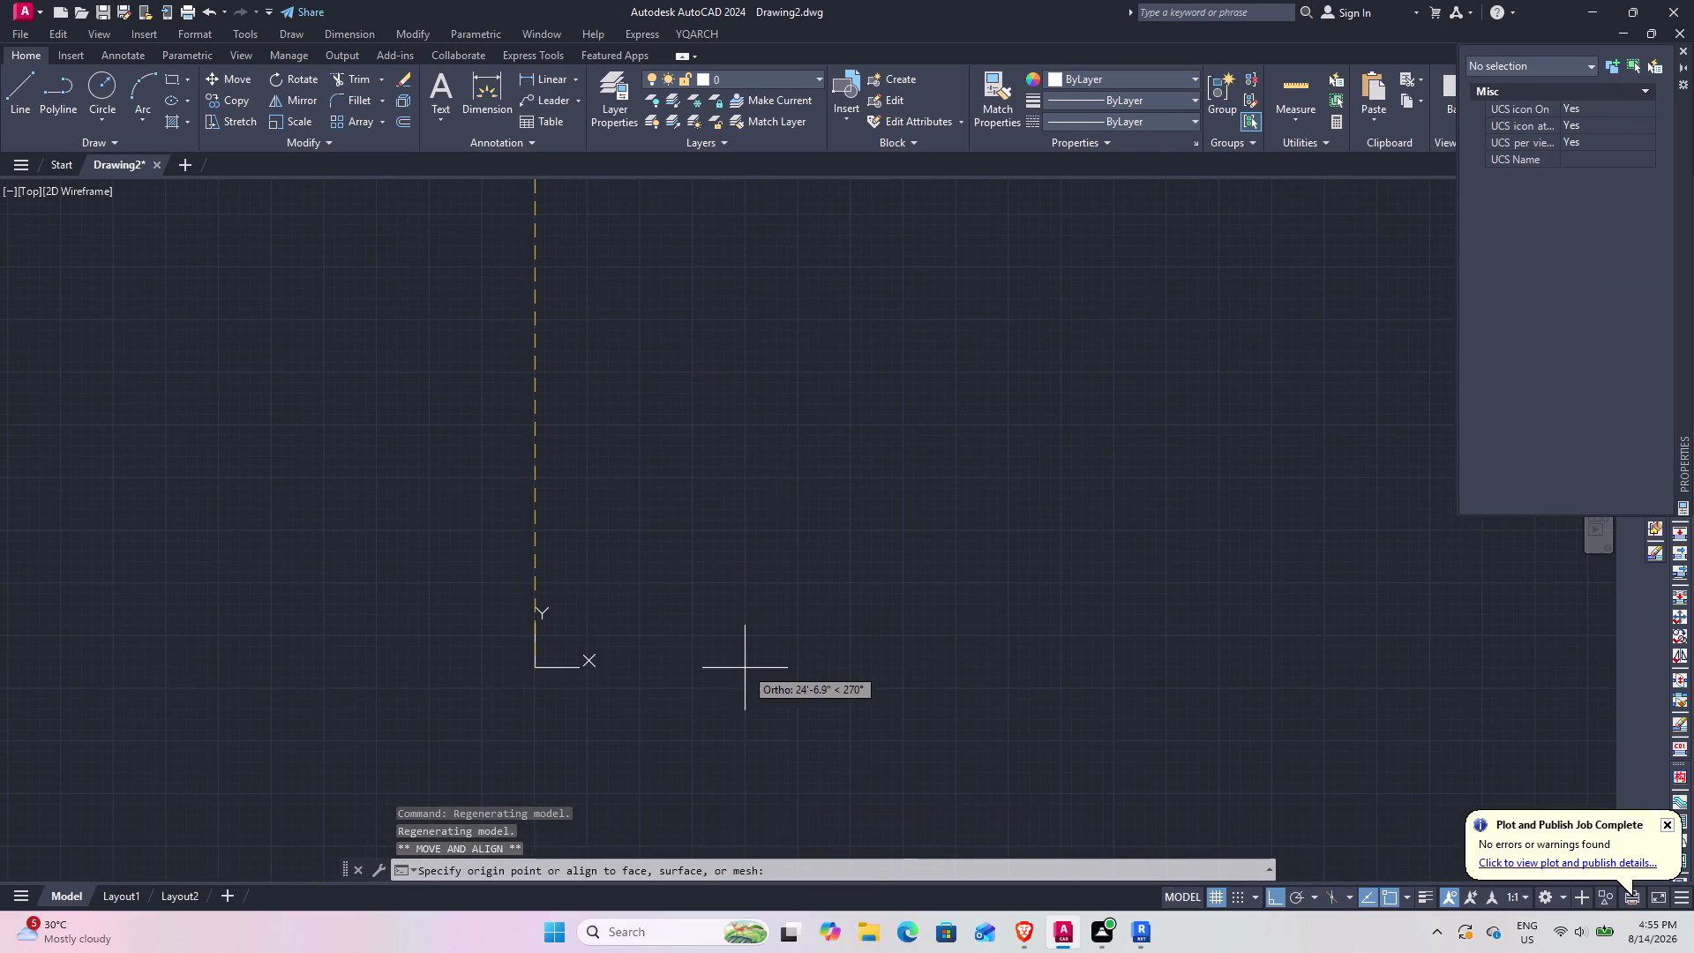
click(745, 669)
scroll(down, 3)
middle_drag(731, 434, 716, 670)
scroll(up, 3)
scroll(up, 3)
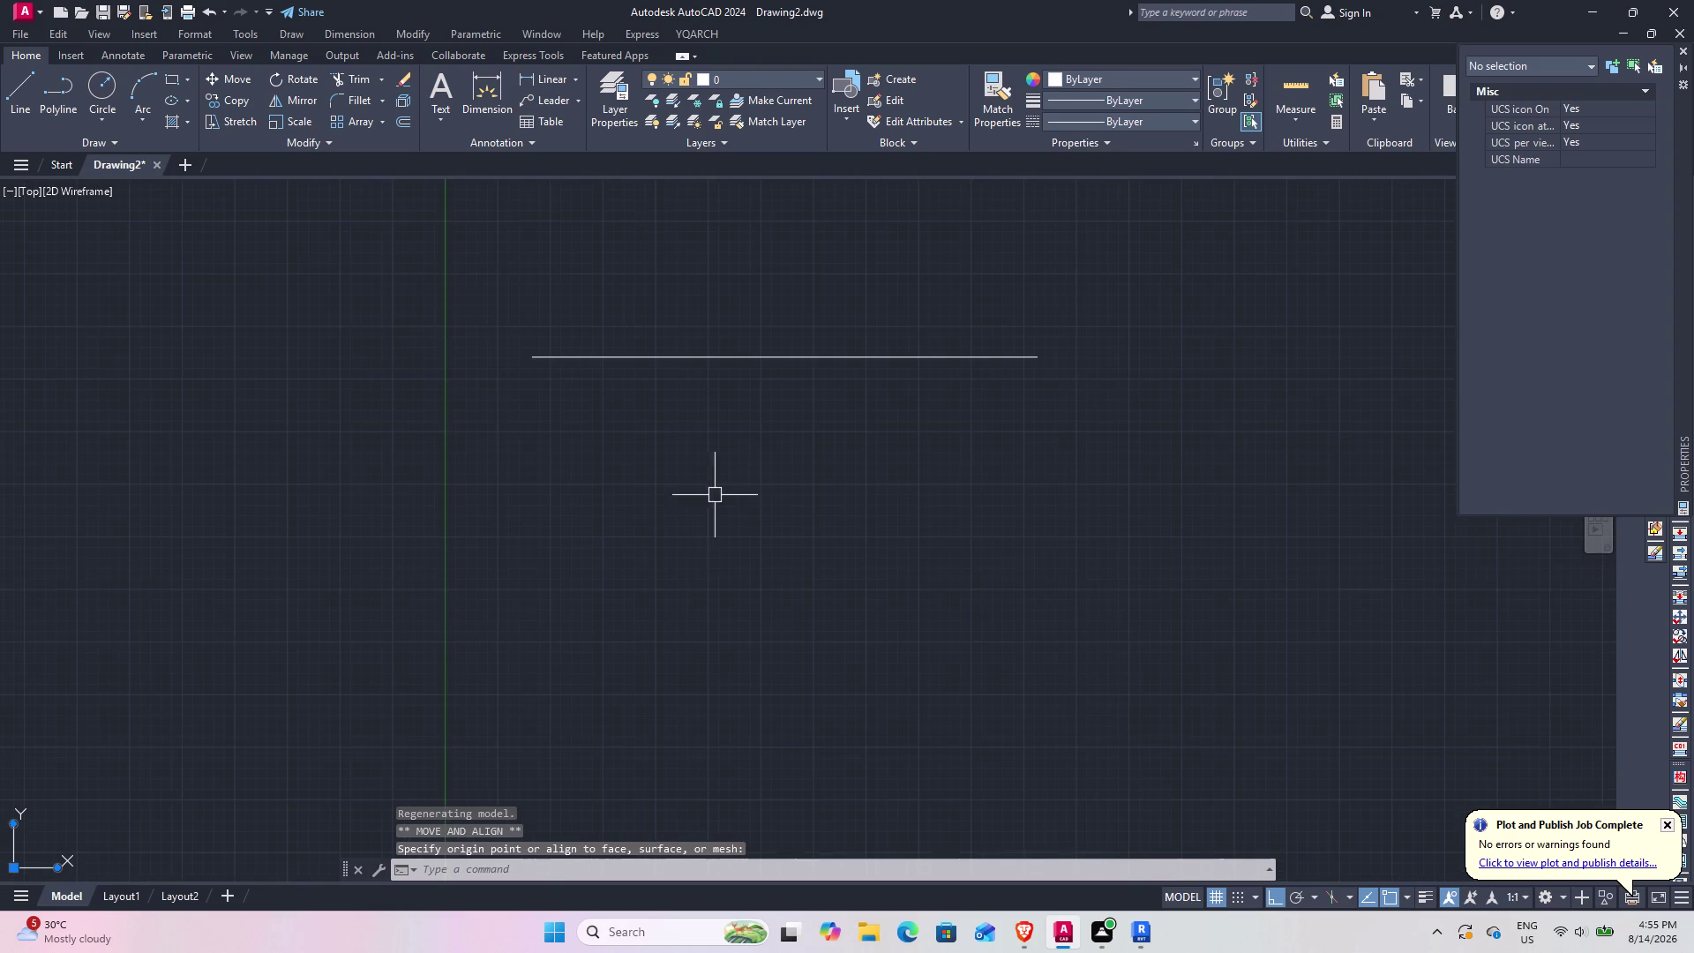
scroll(up, 3)
middle_drag(797, 420, 396, 602)
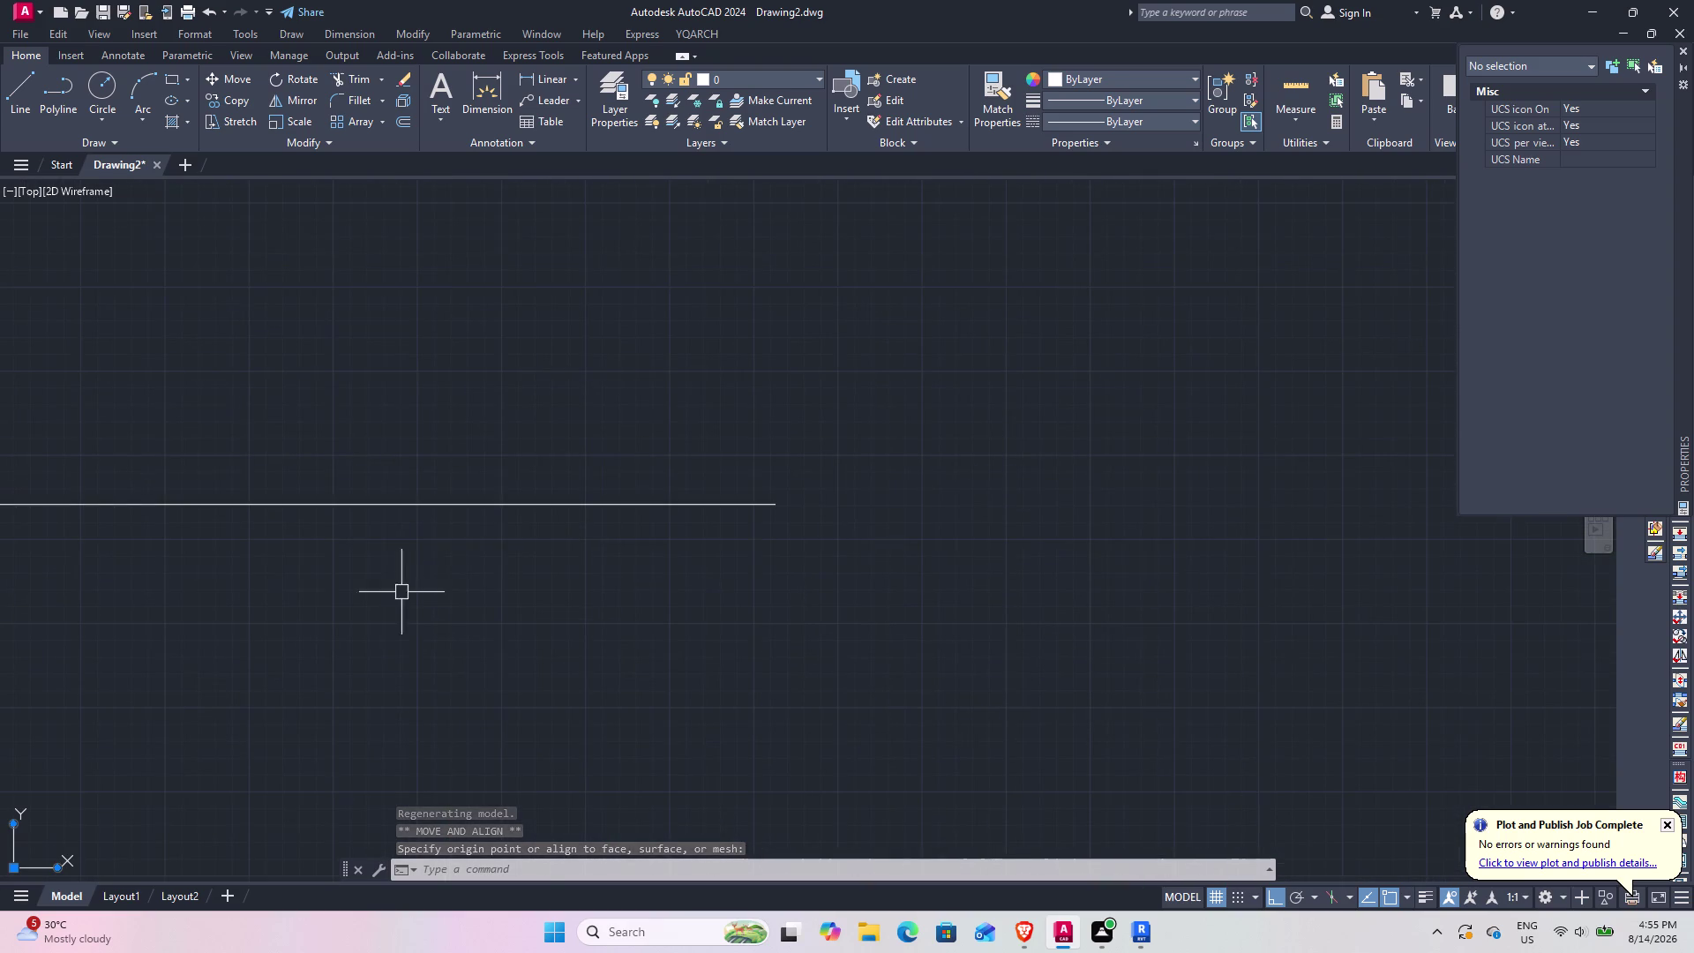
Move the 10-foot line to a new position to the right and center it in view.
click(526, 506)
text(M)
key(space)
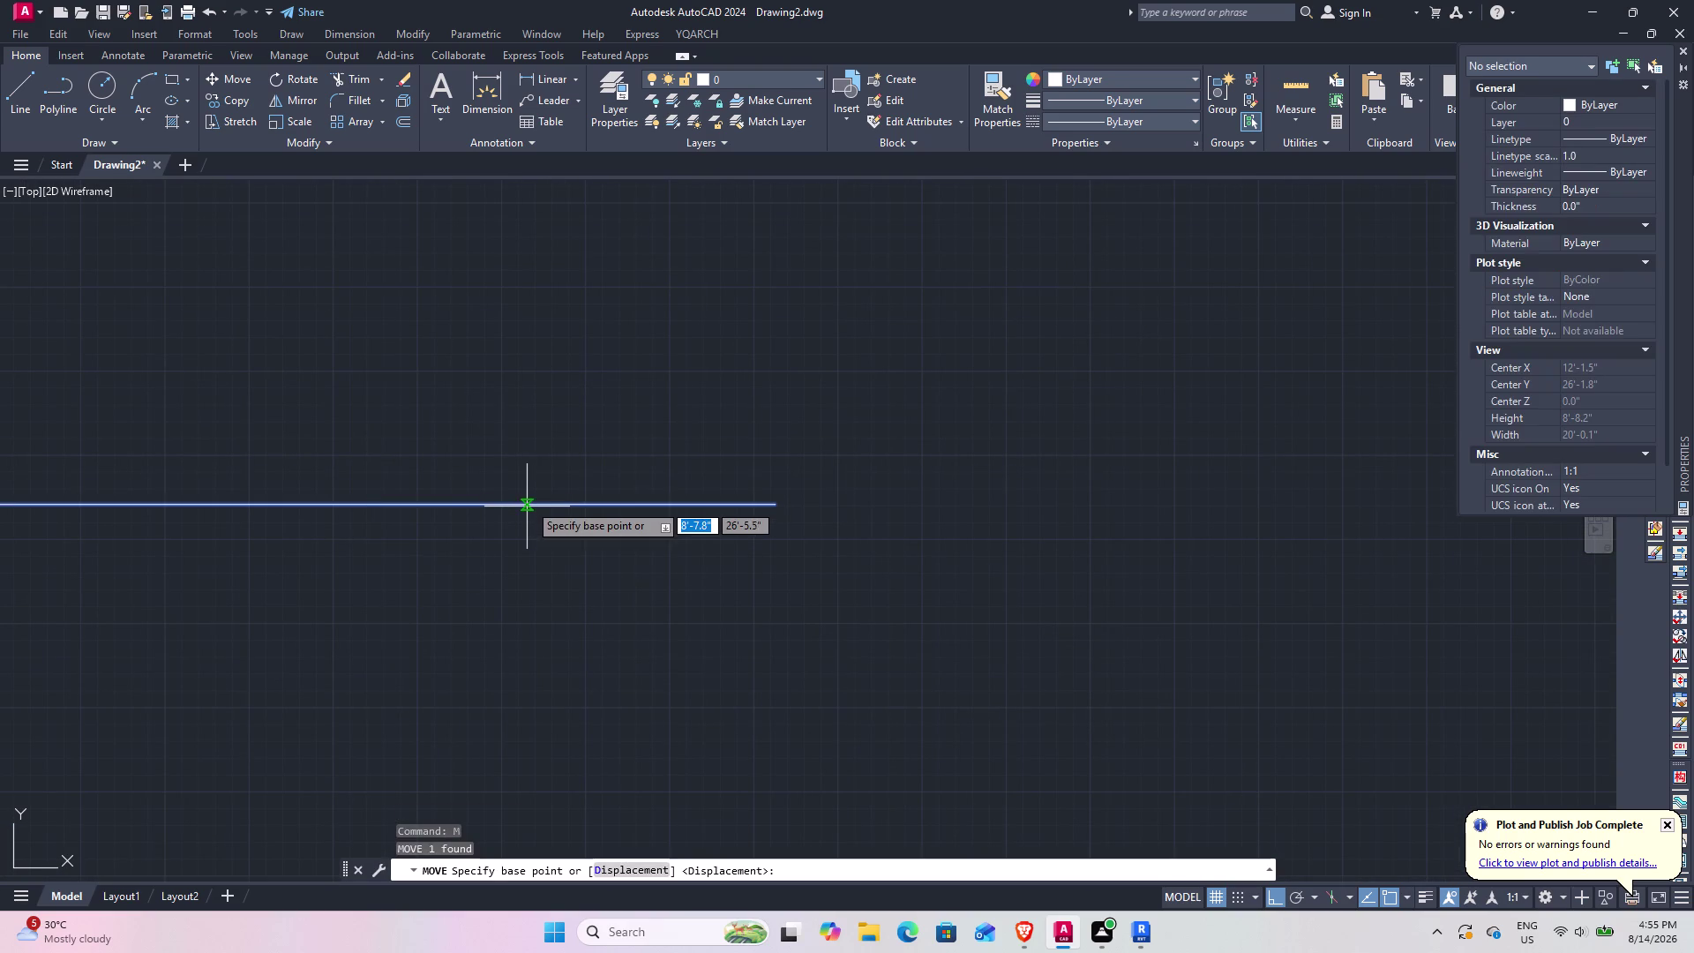
click(527, 504)
click(1298, 515)
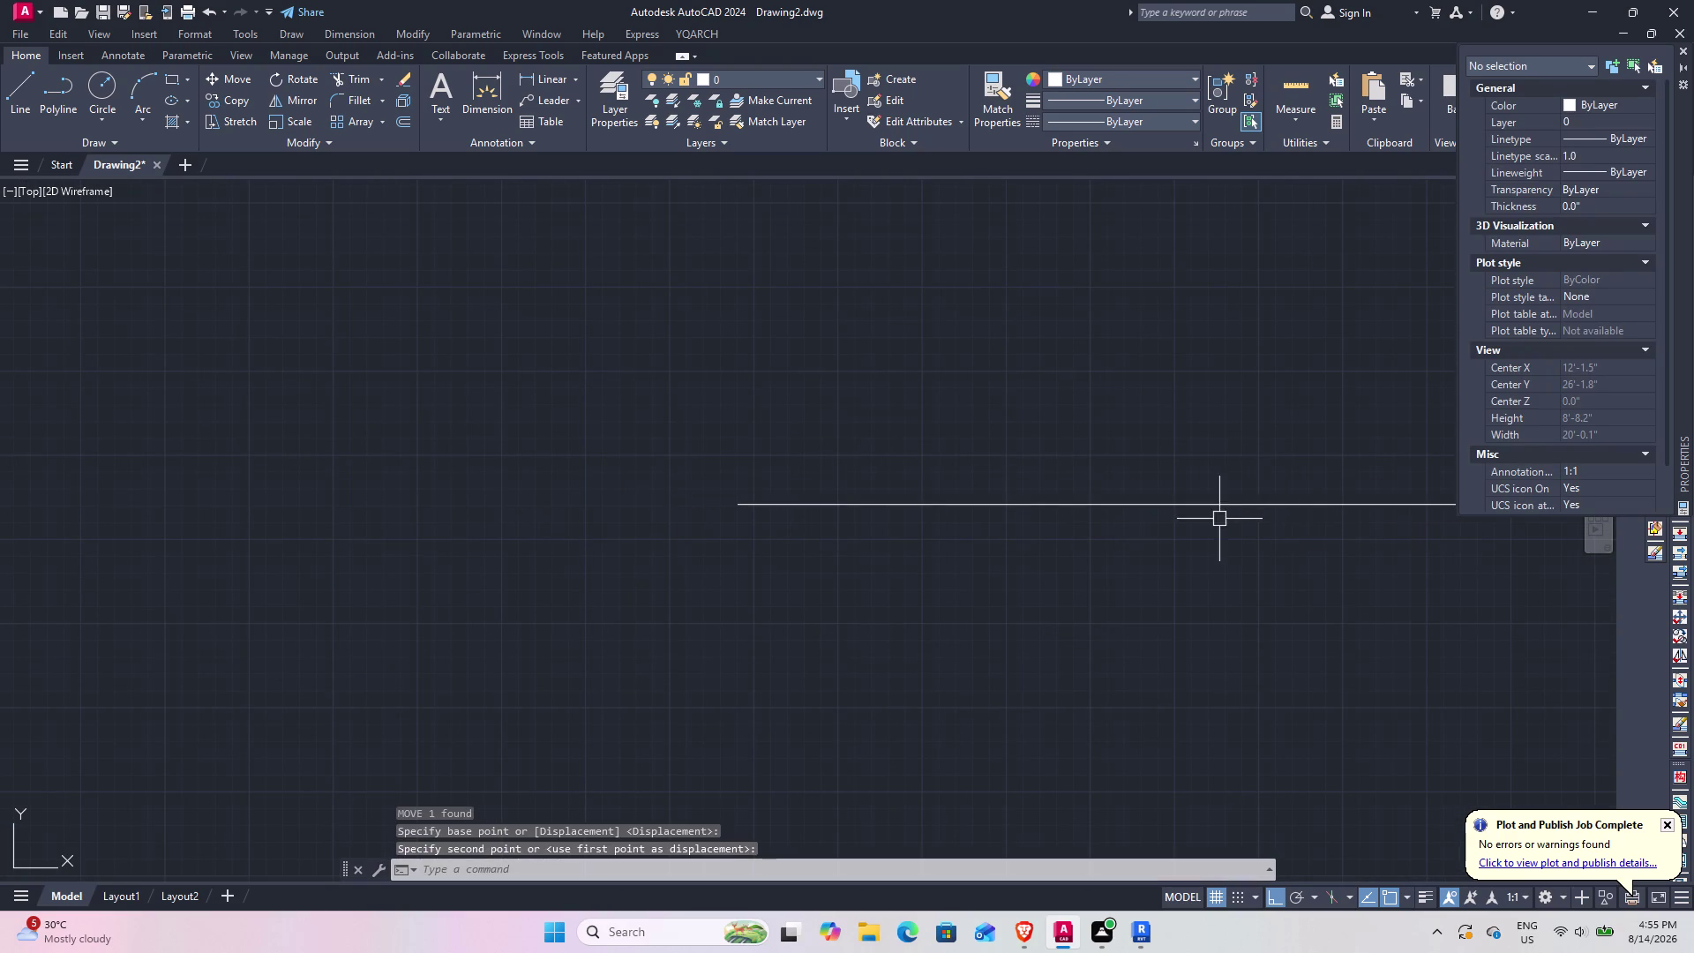
scroll(down, 3)
middle_drag(1253, 539, 811, 469)
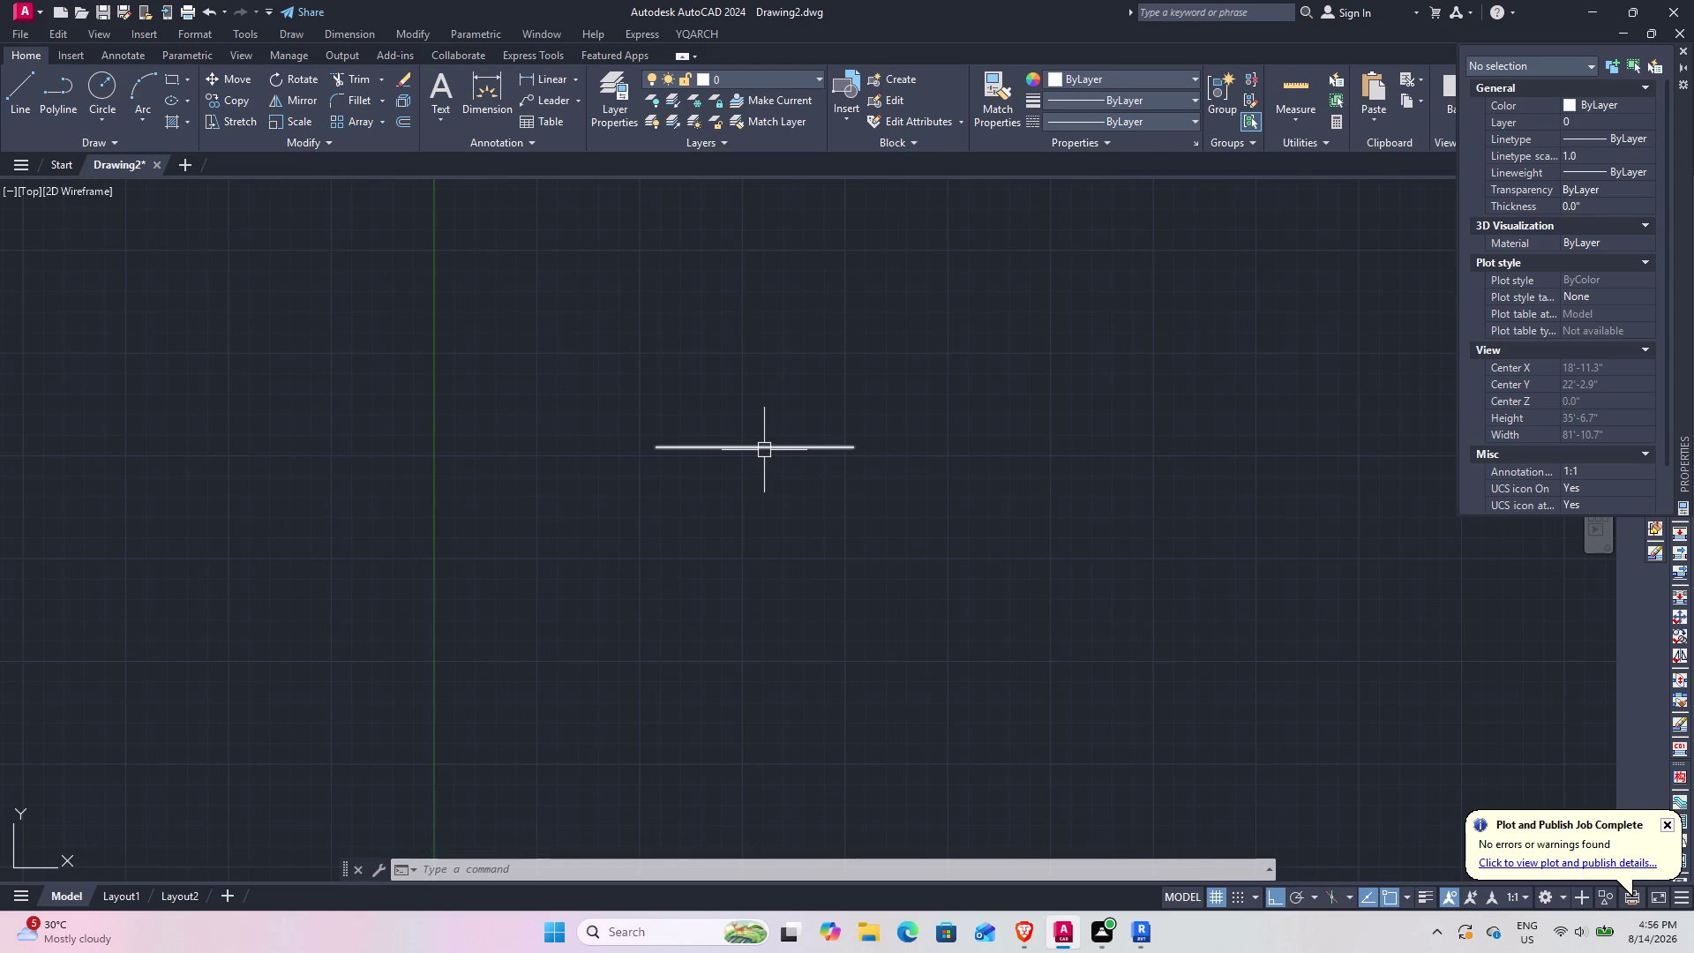
scroll(up, 3)
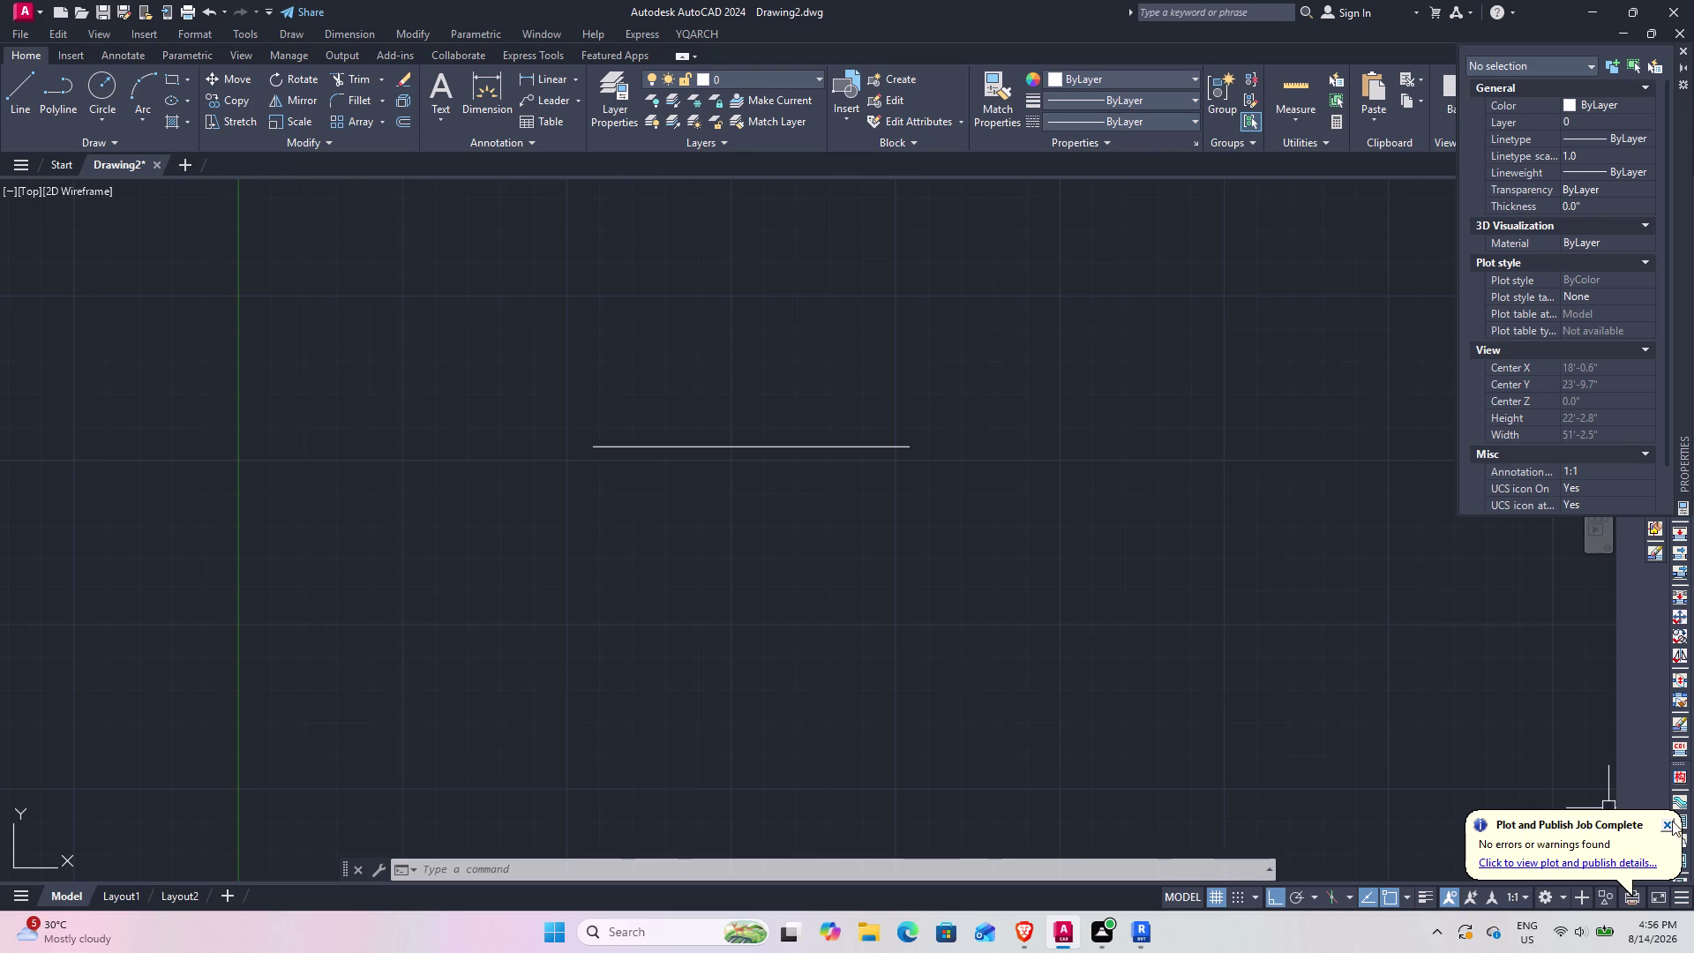
click(1669, 820)
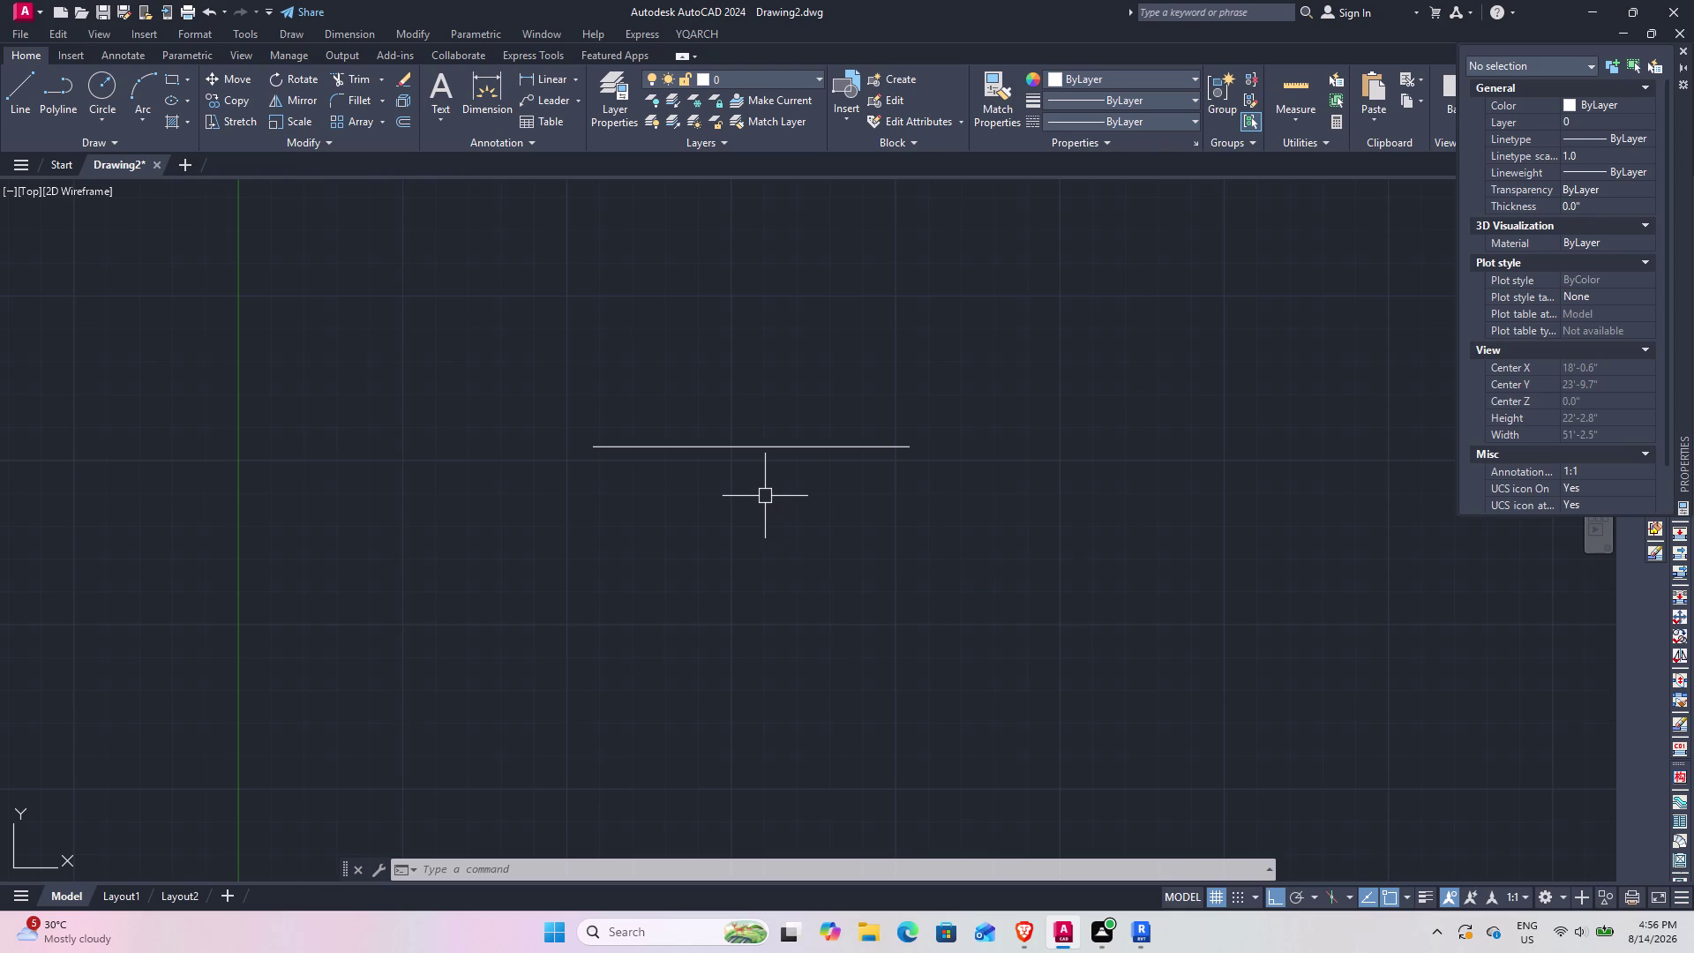
scroll(up, 3)
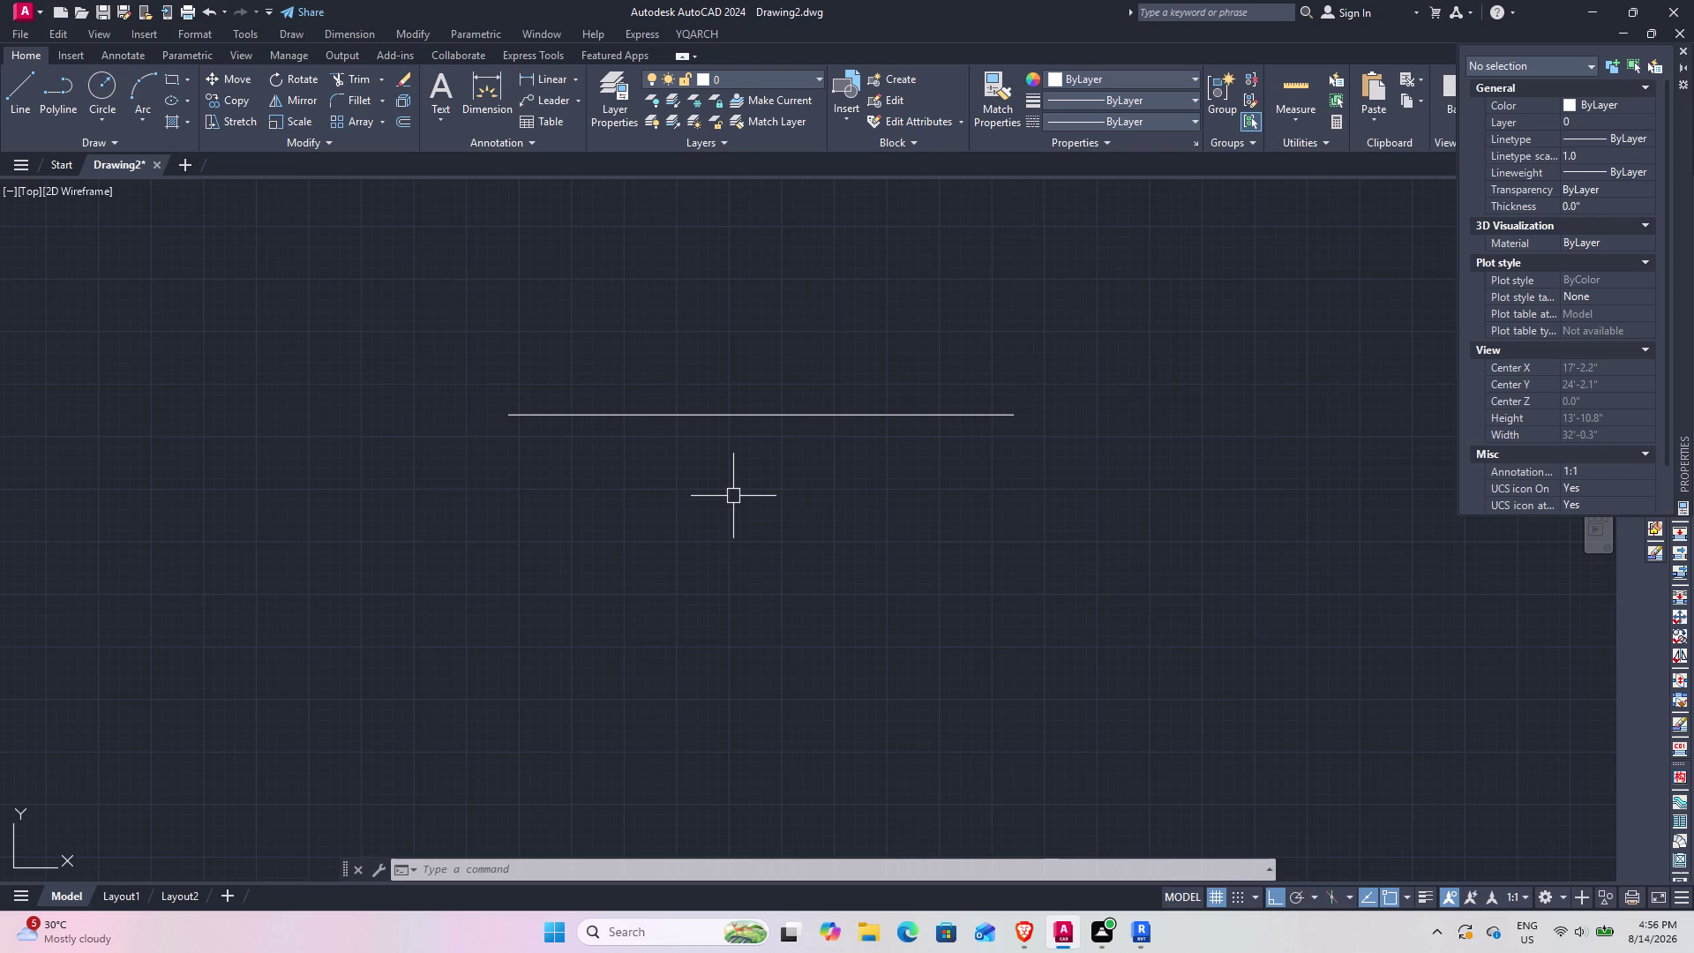
Offset the 10-foot horizontal line 9" downward to create a parallel copy.
text(O)
key(space)
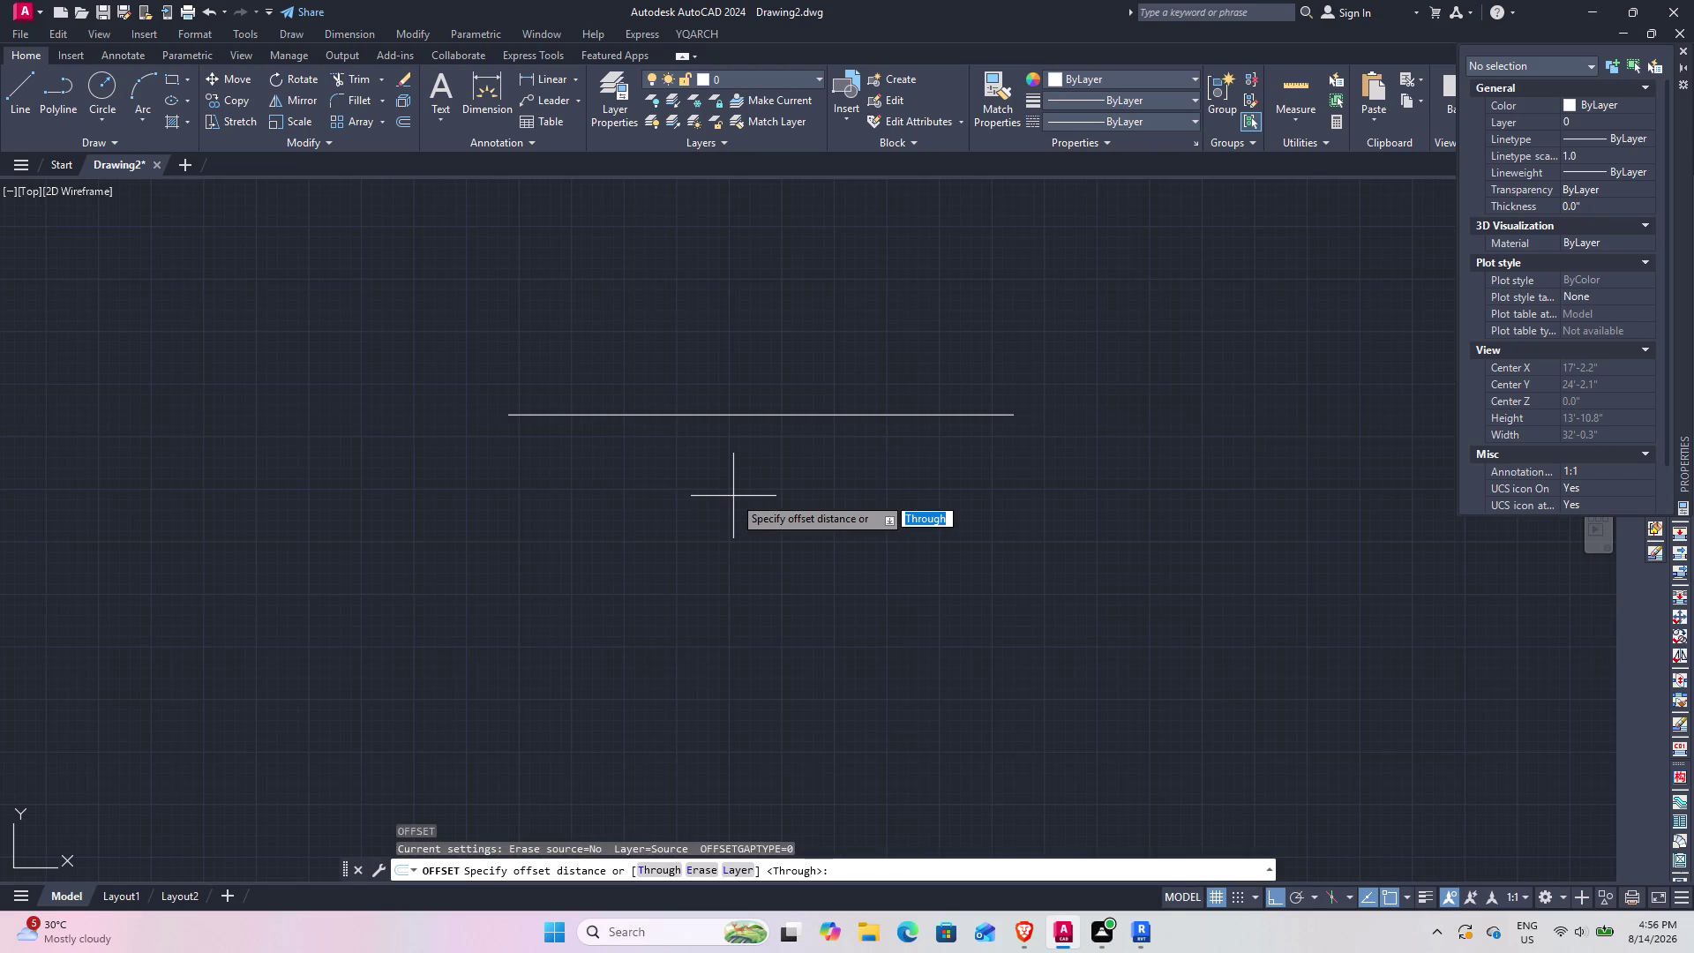
text(9")
key(Return)
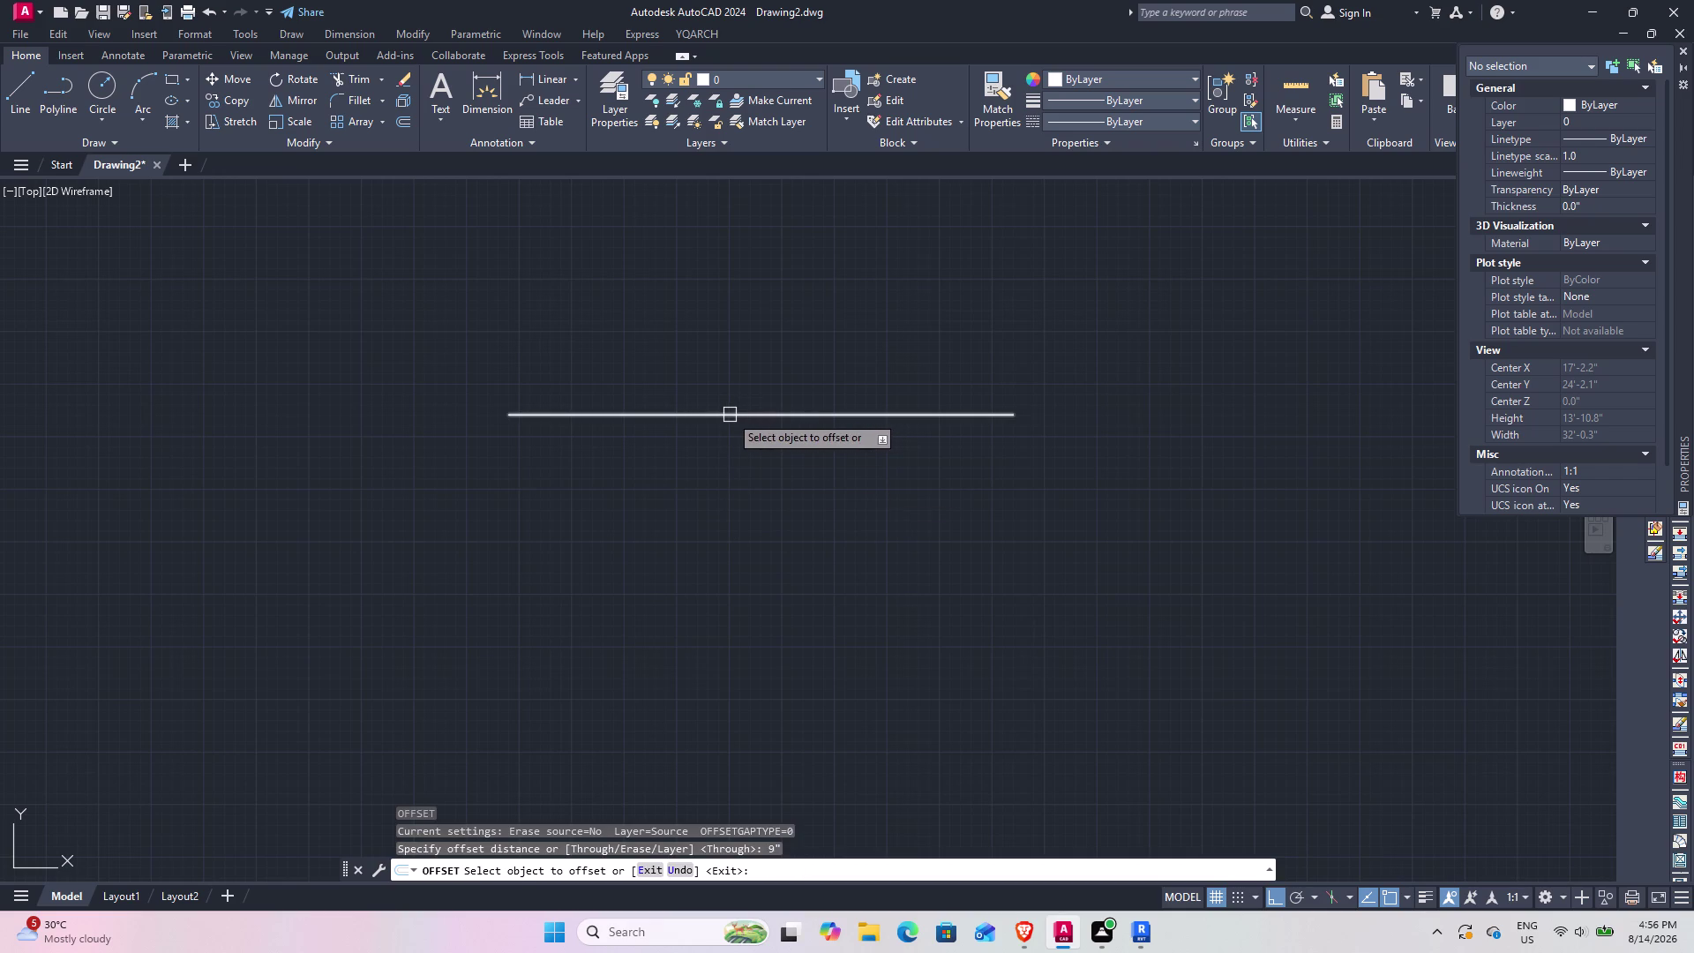
click(729, 415)
click(733, 472)
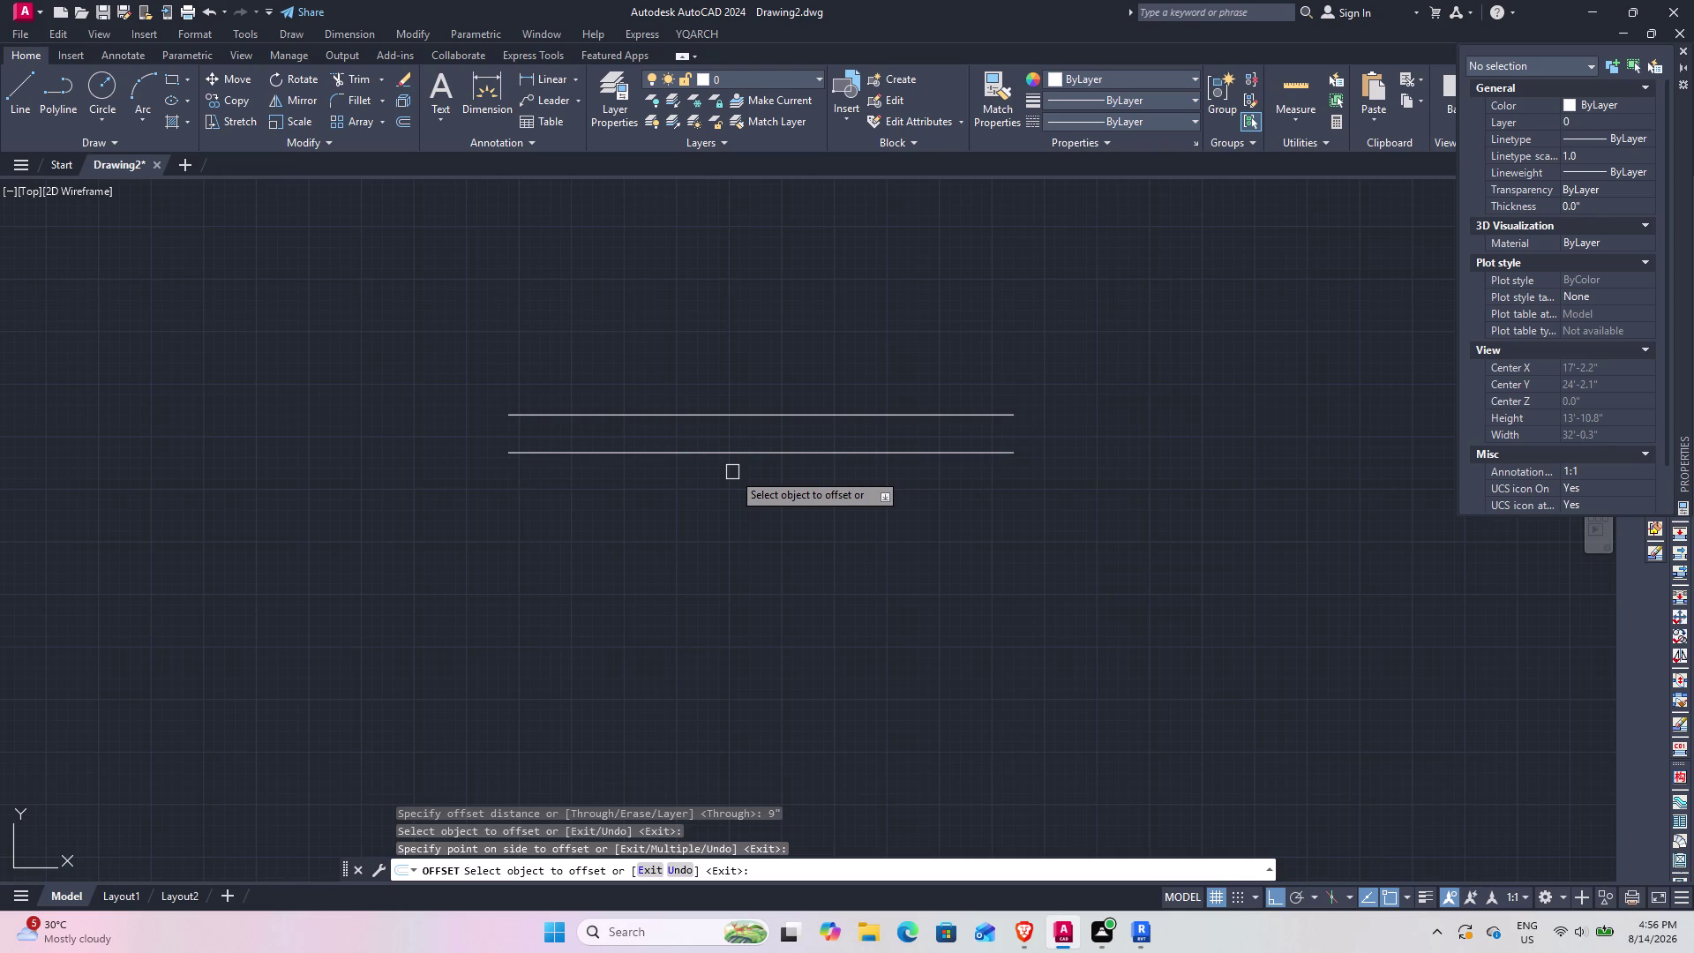
key(Escape)
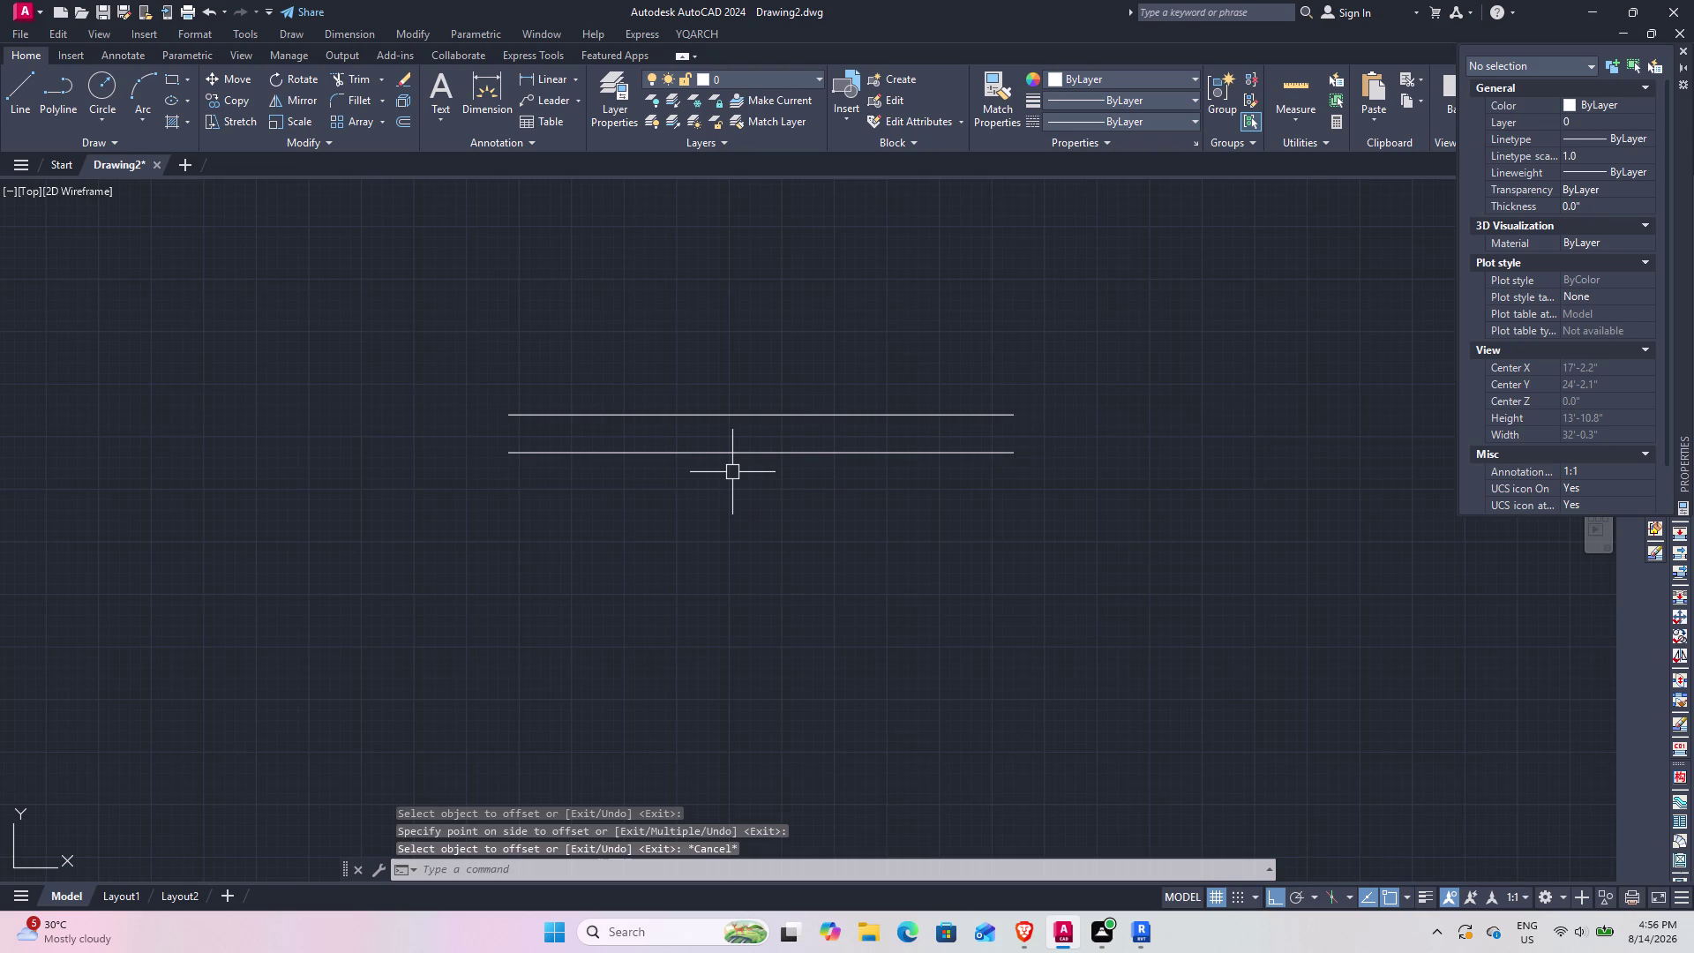
text(L)
key(space)
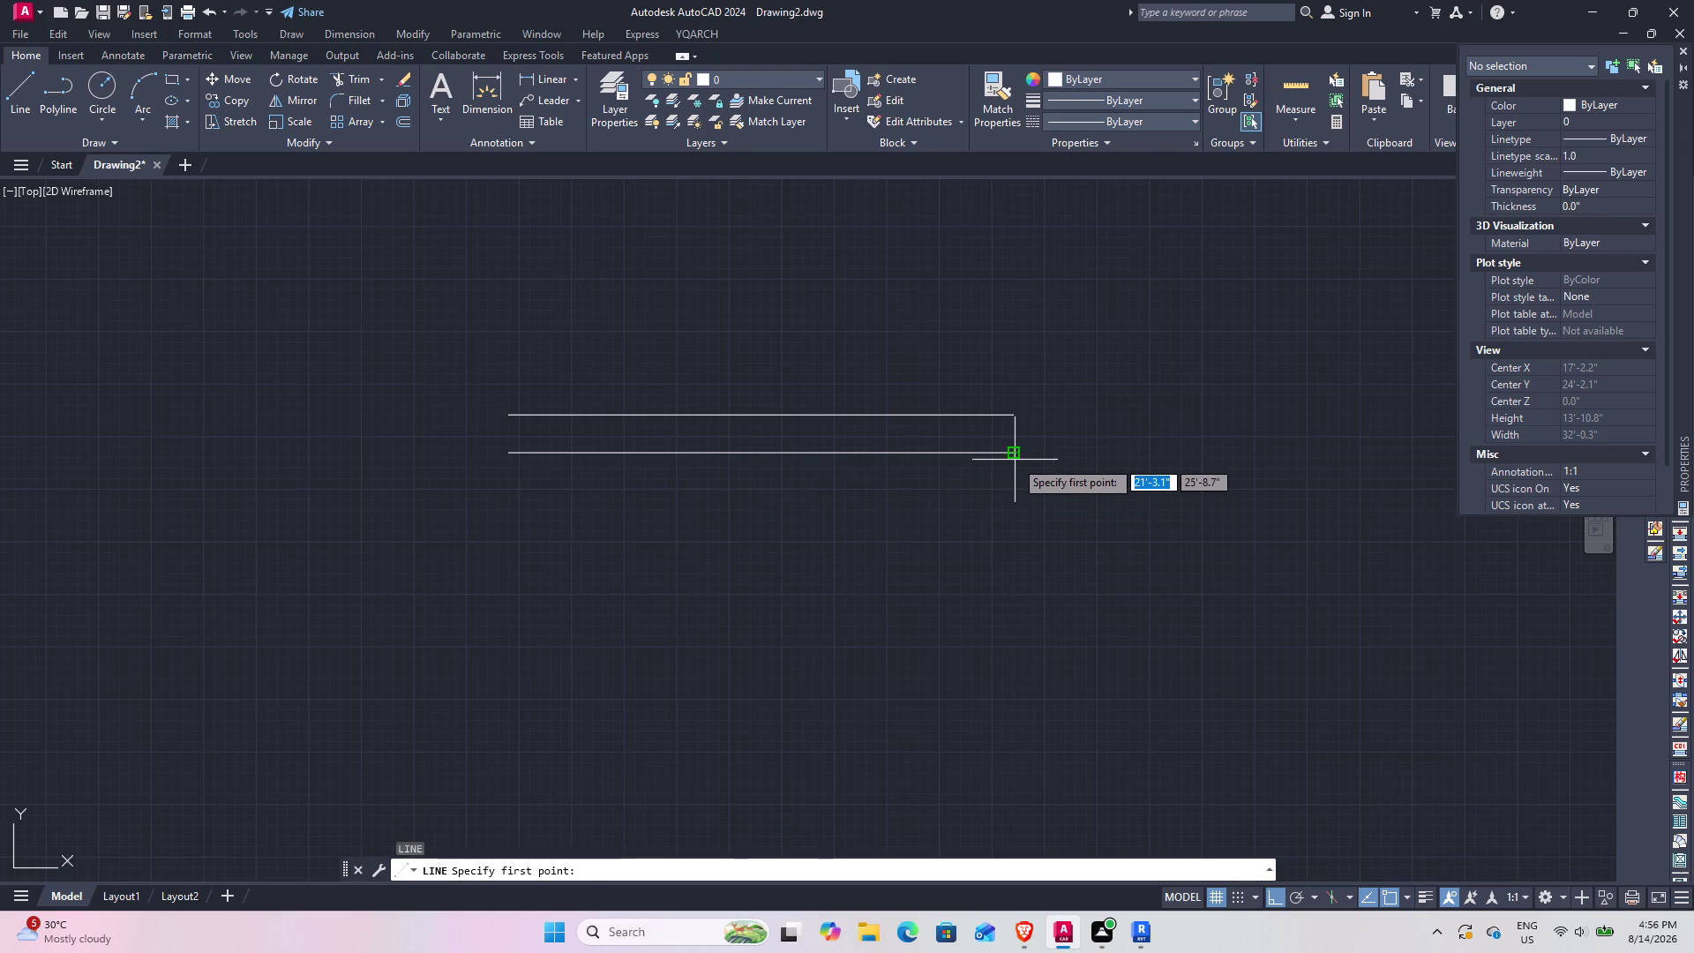
Draw a 10' line straight down from the lower horizontal line's right endpoint.
click(1014, 460)
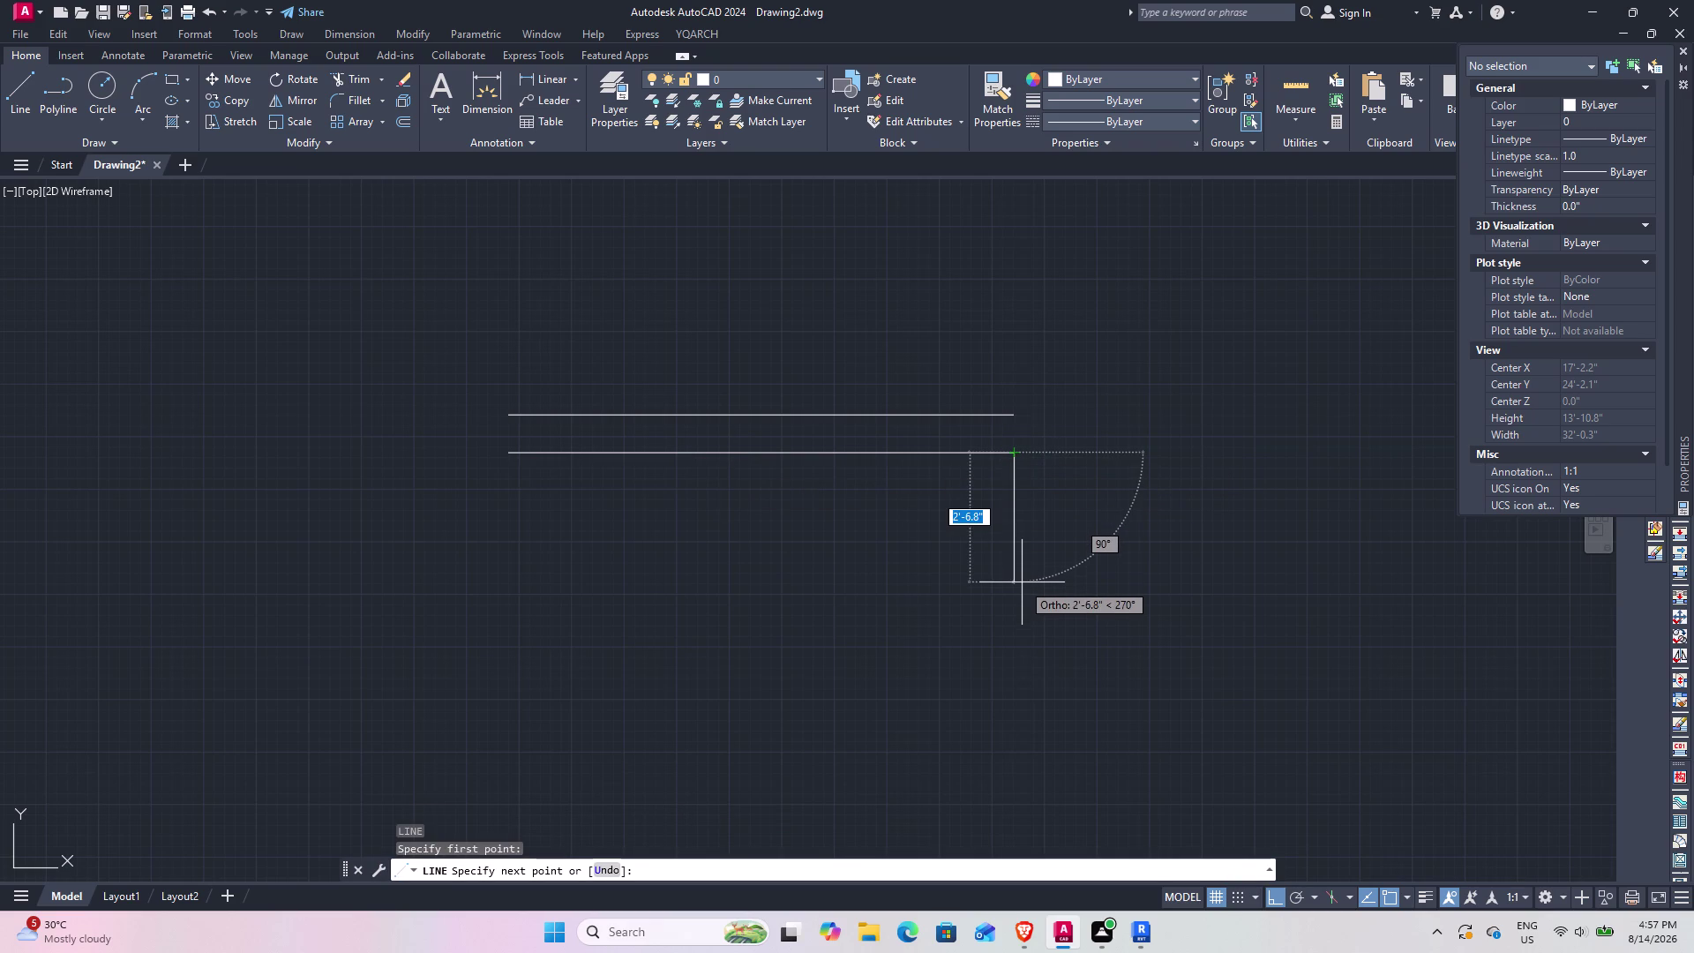
text(10)
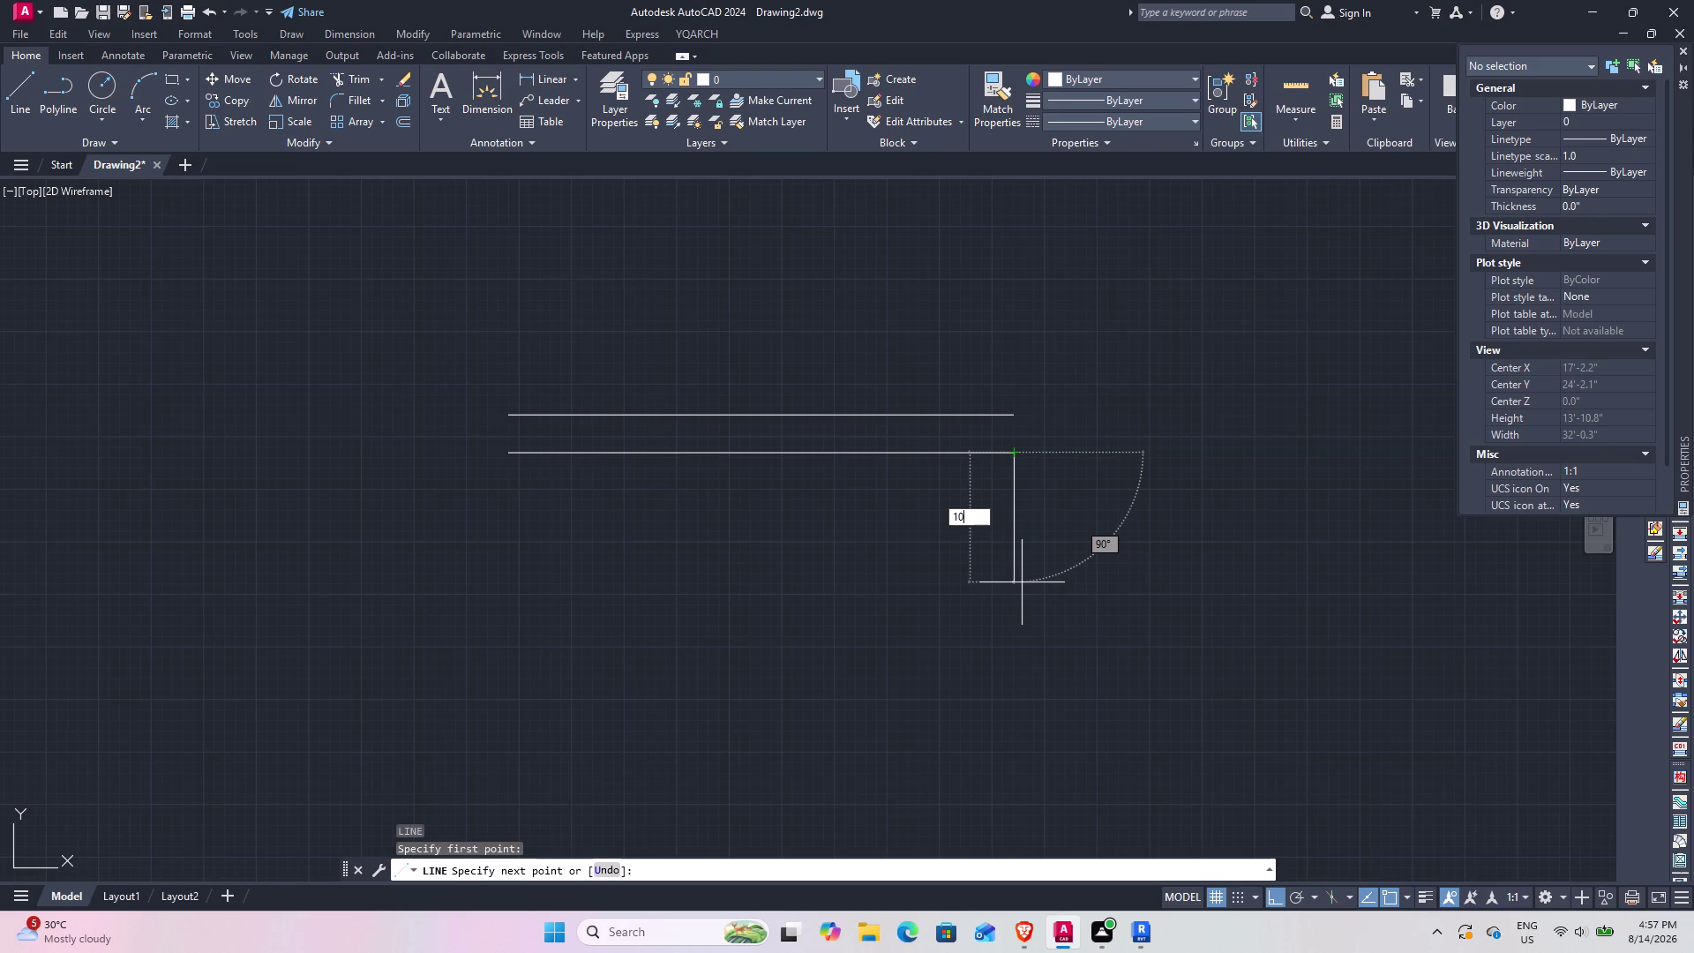
key(apostrophe)
key(Return)
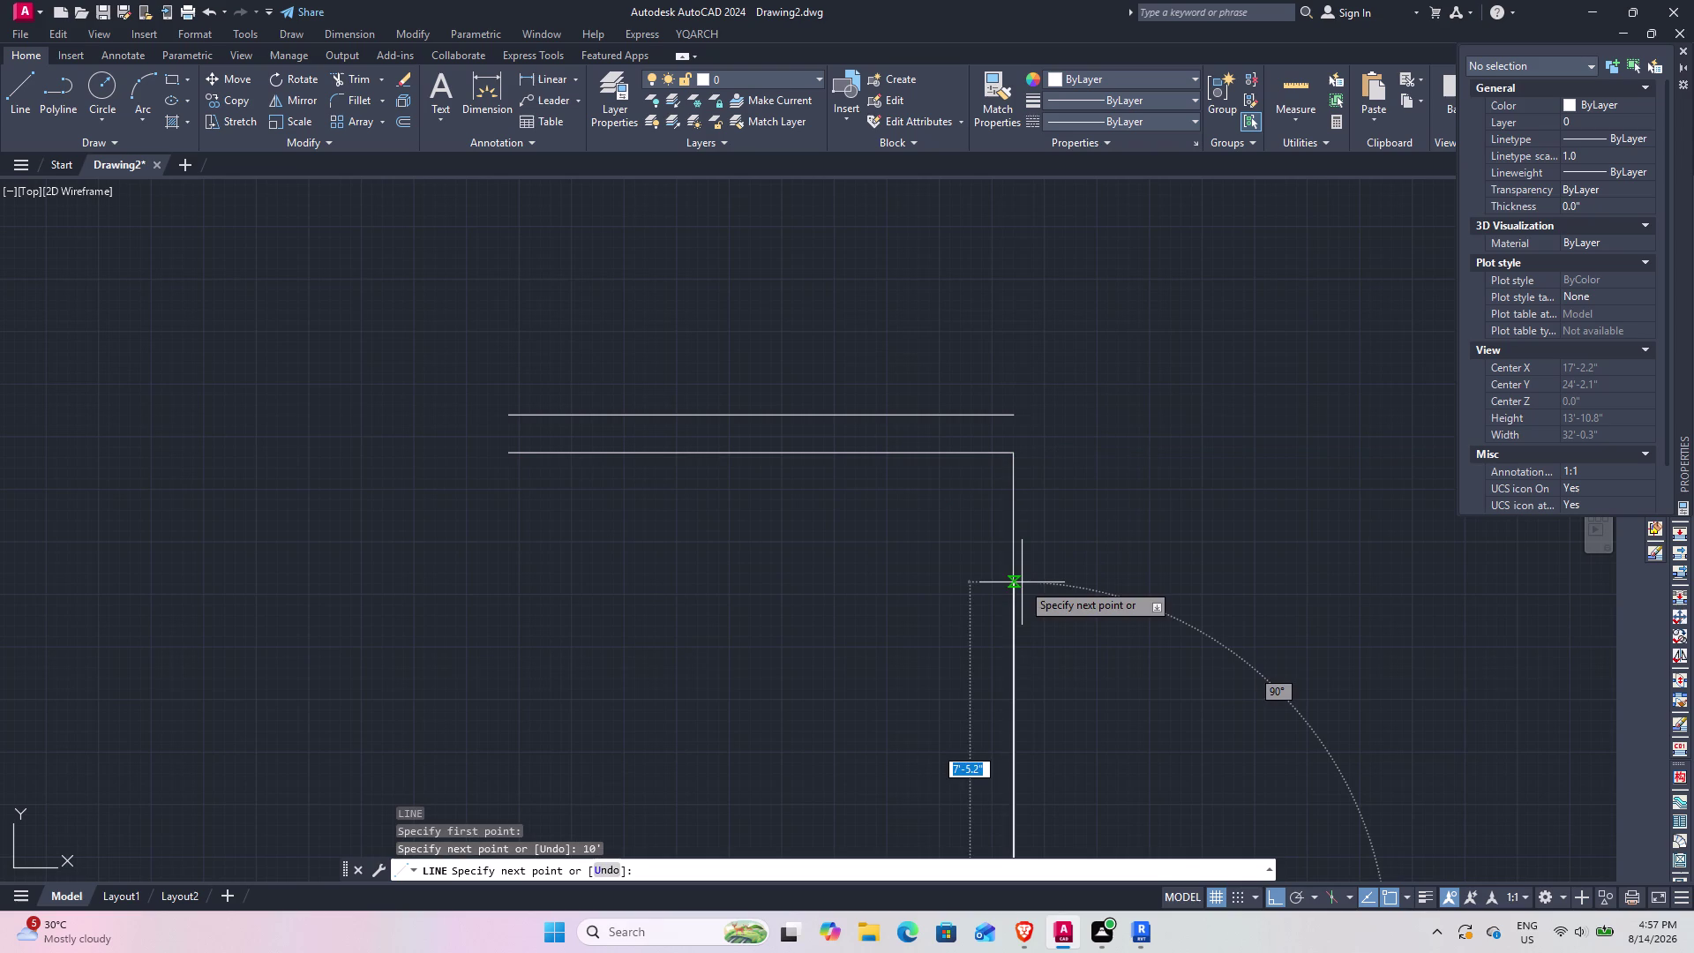
scroll(down, 3)
middle_drag(938, 556, 614, 451)
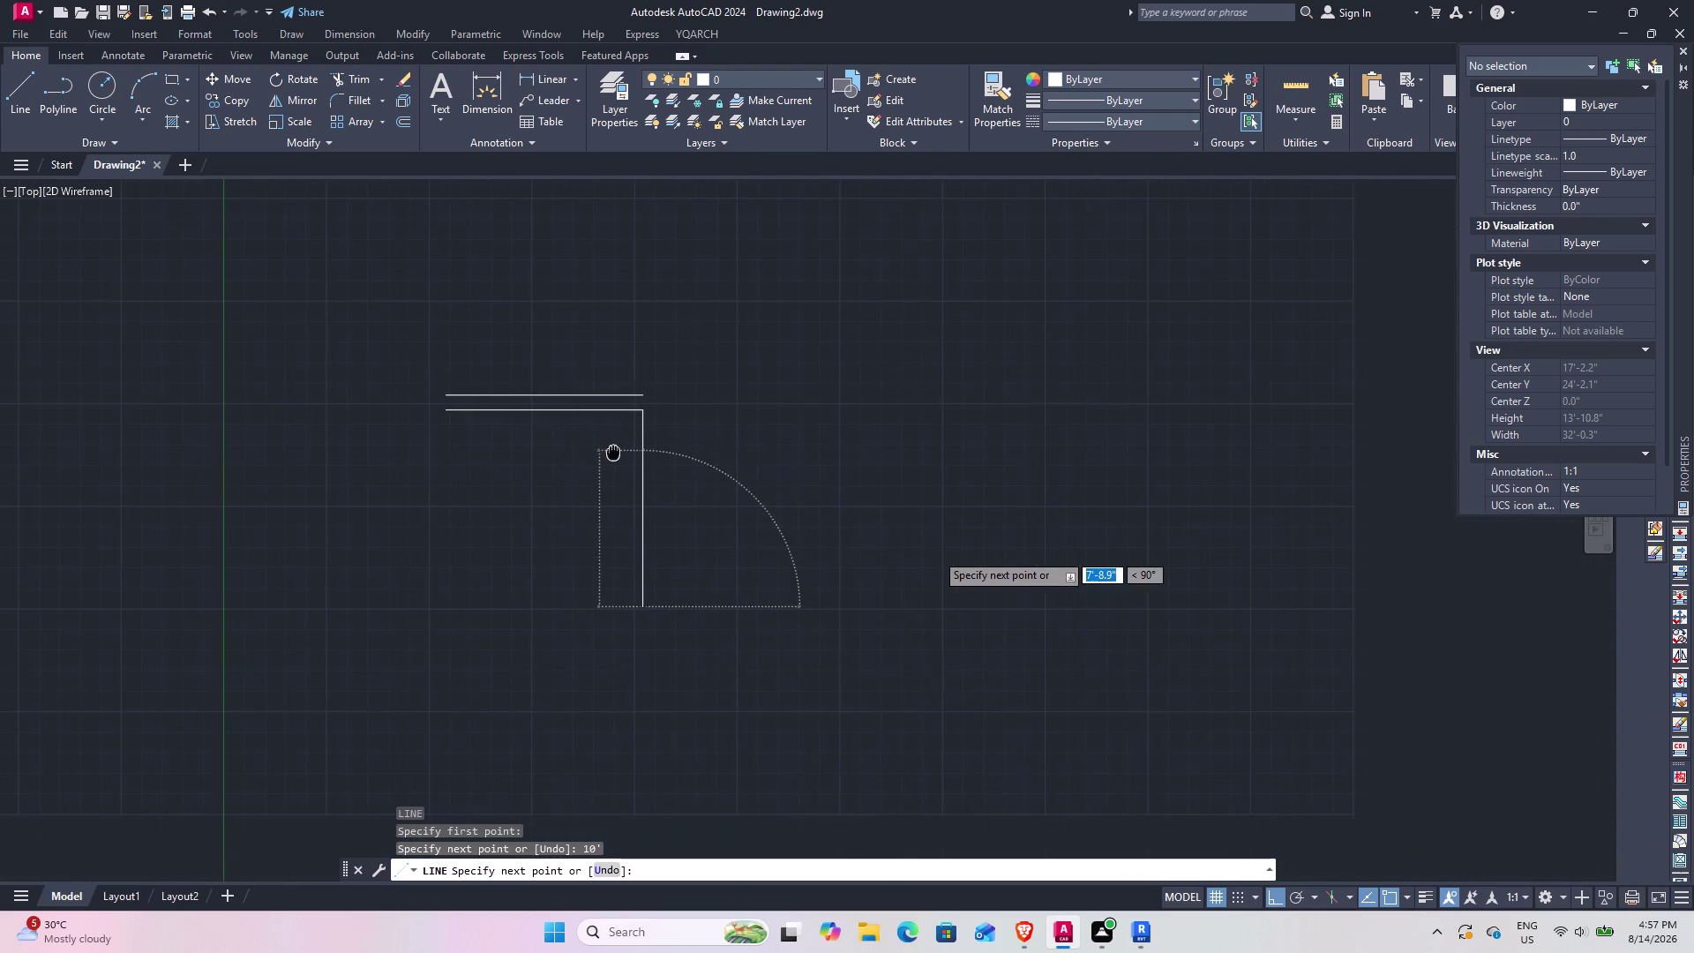
middle_drag(614, 451, 613, 451)
key(Escape)
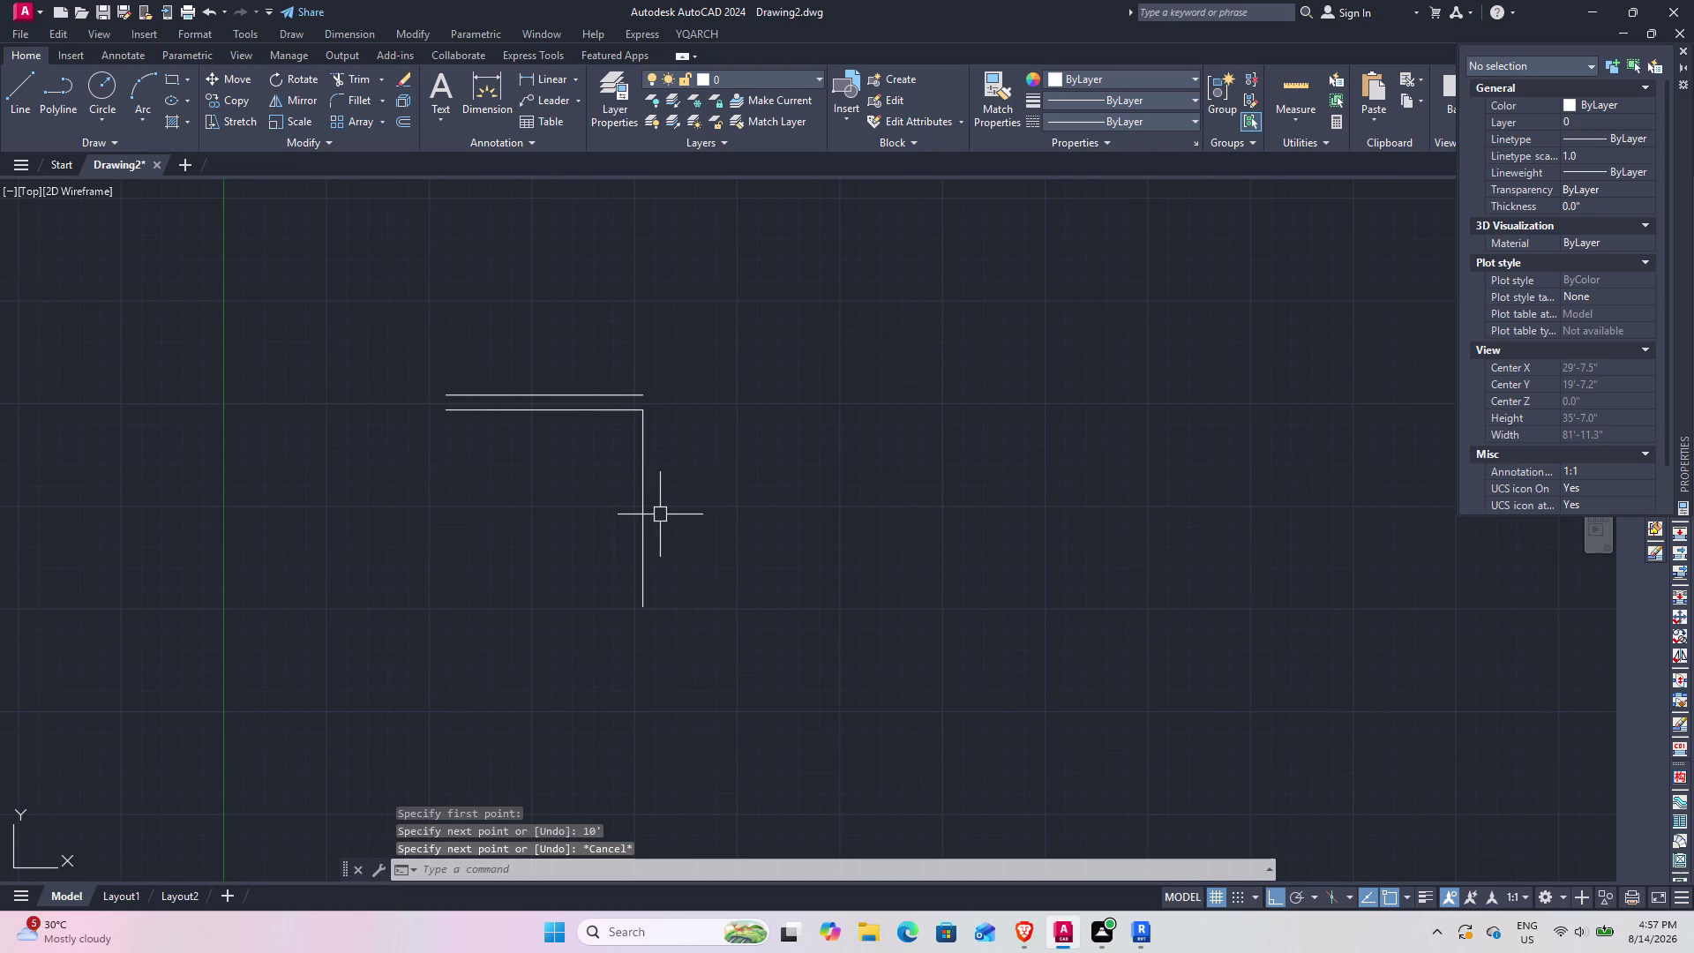
scroll(up, 3)
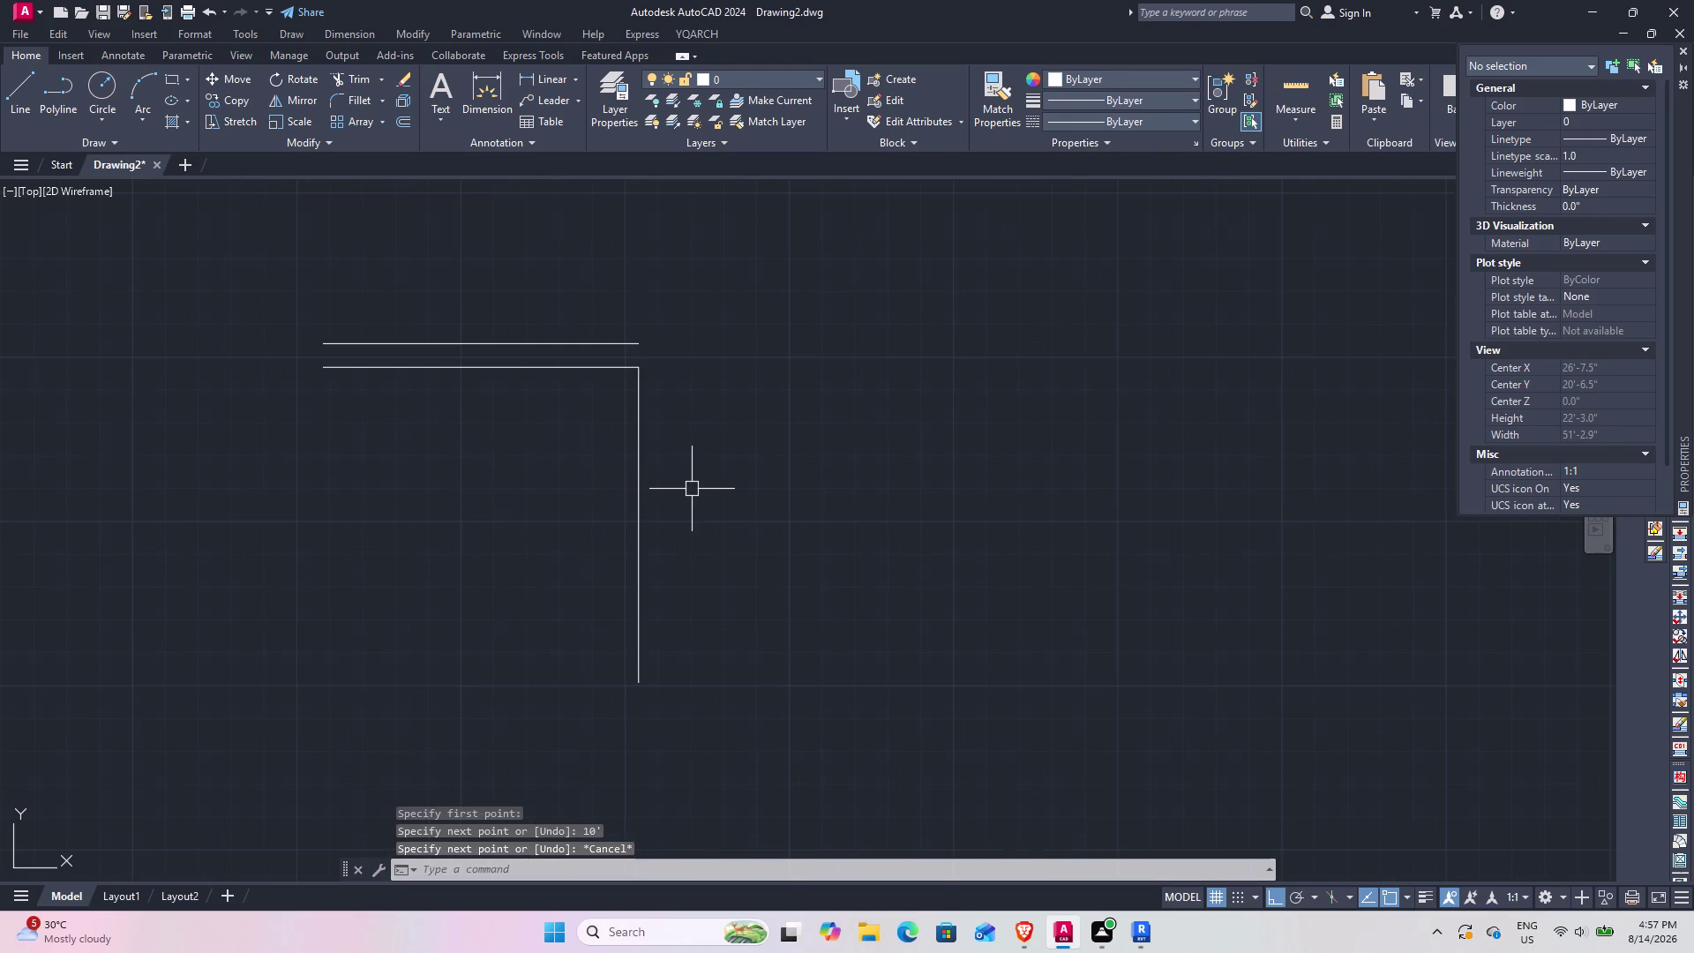
Offset the vertical line 4" to the right with OFFSET.
text(O N)
key(Escape)
text(O)
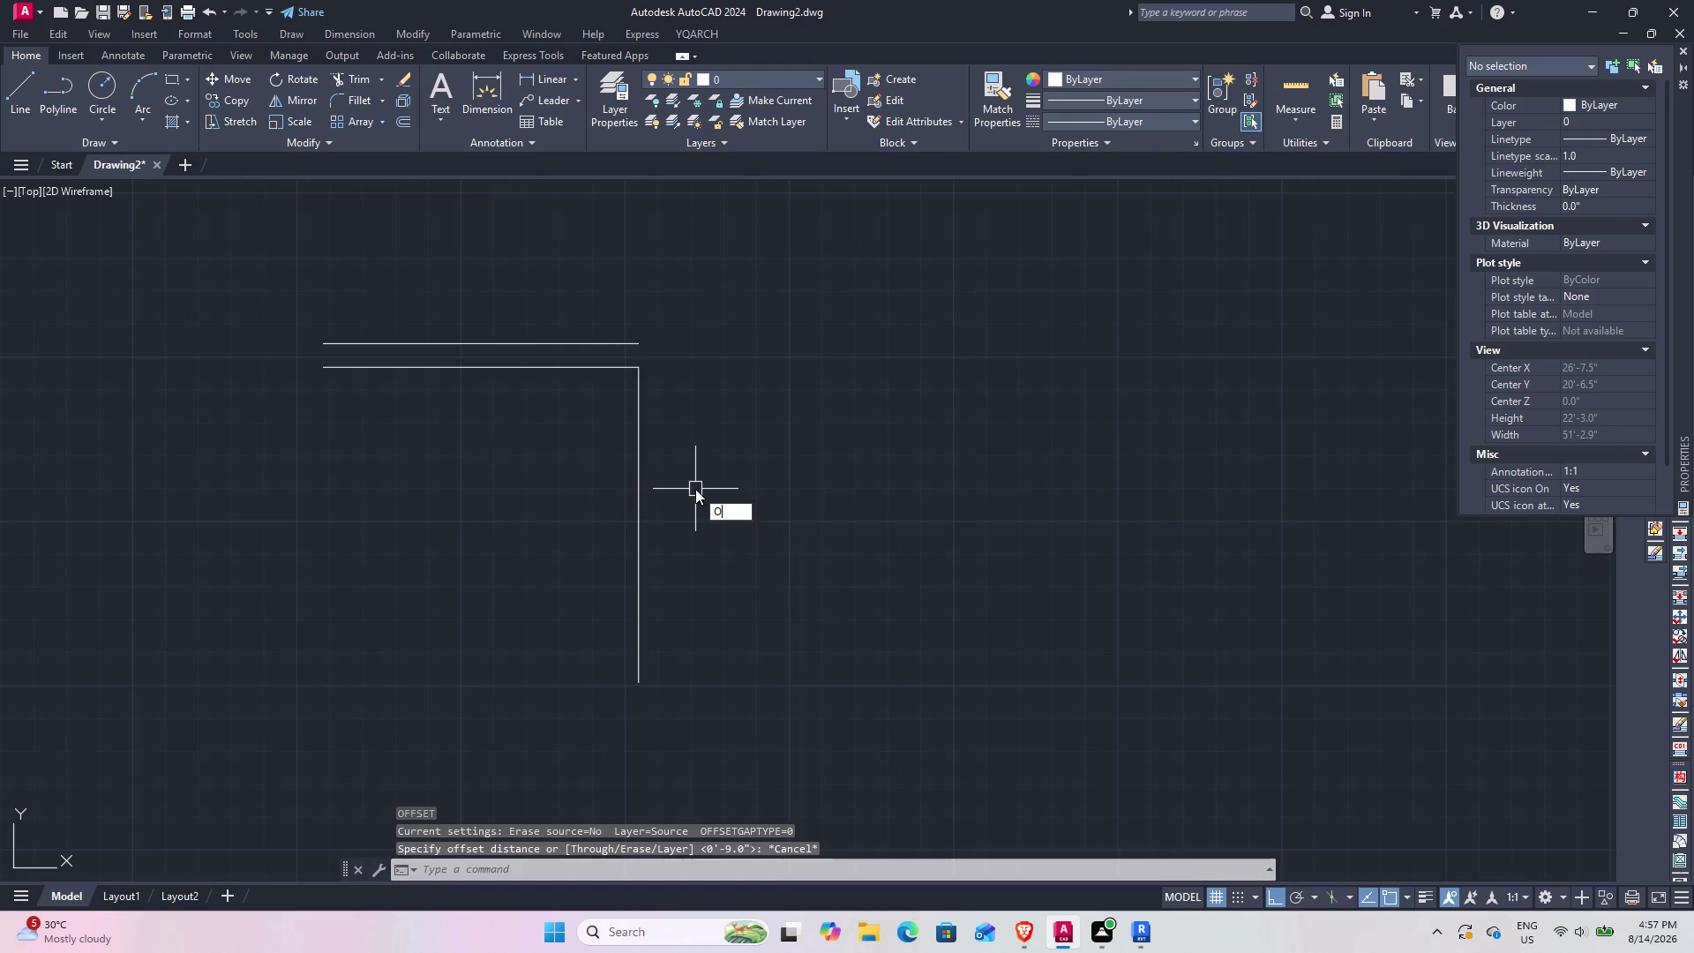
key(space)
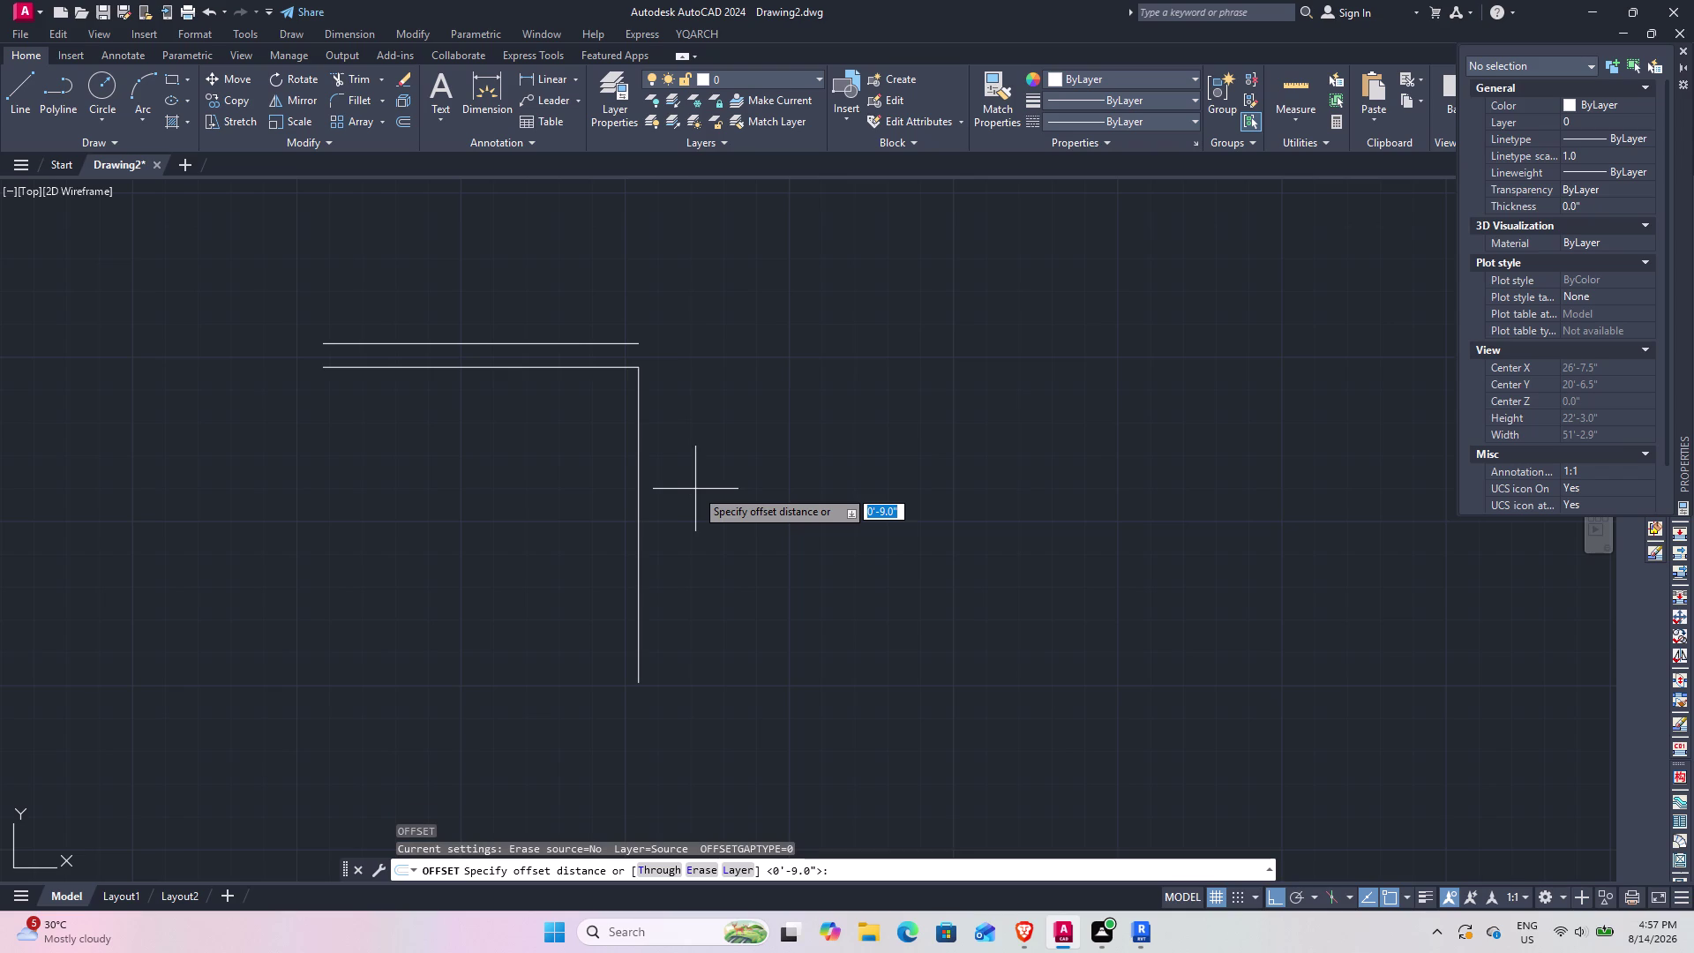
key(4)
key(shift+quotedbl)
key(Return)
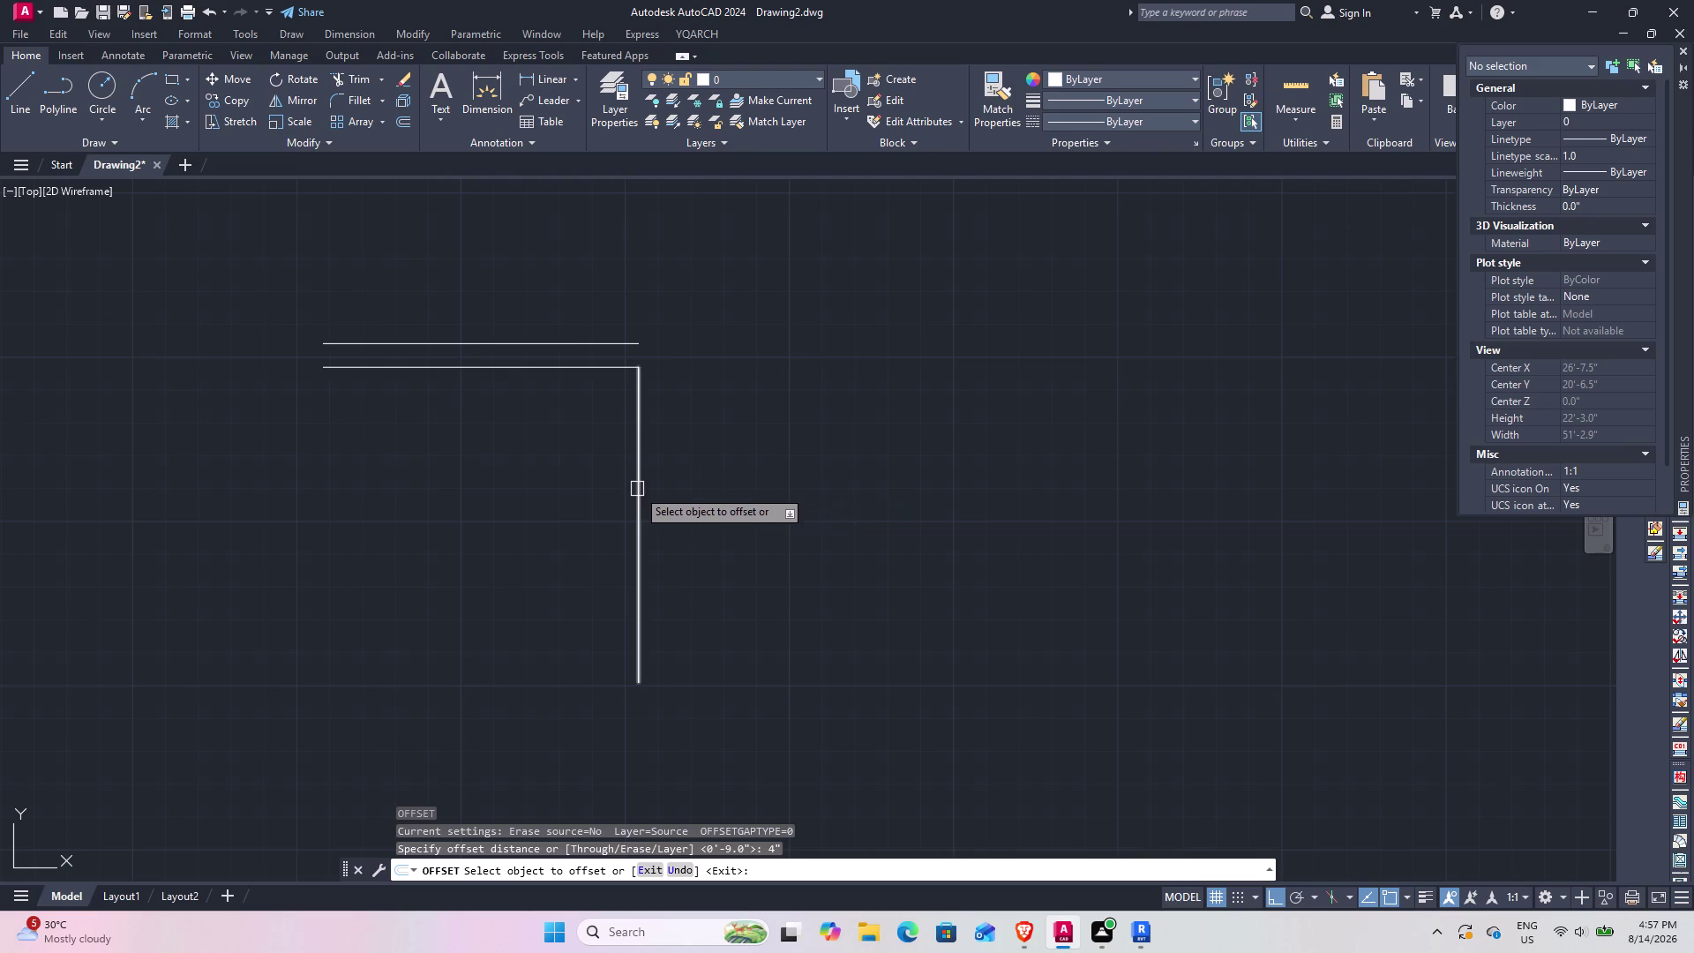
click(637, 489)
click(706, 504)
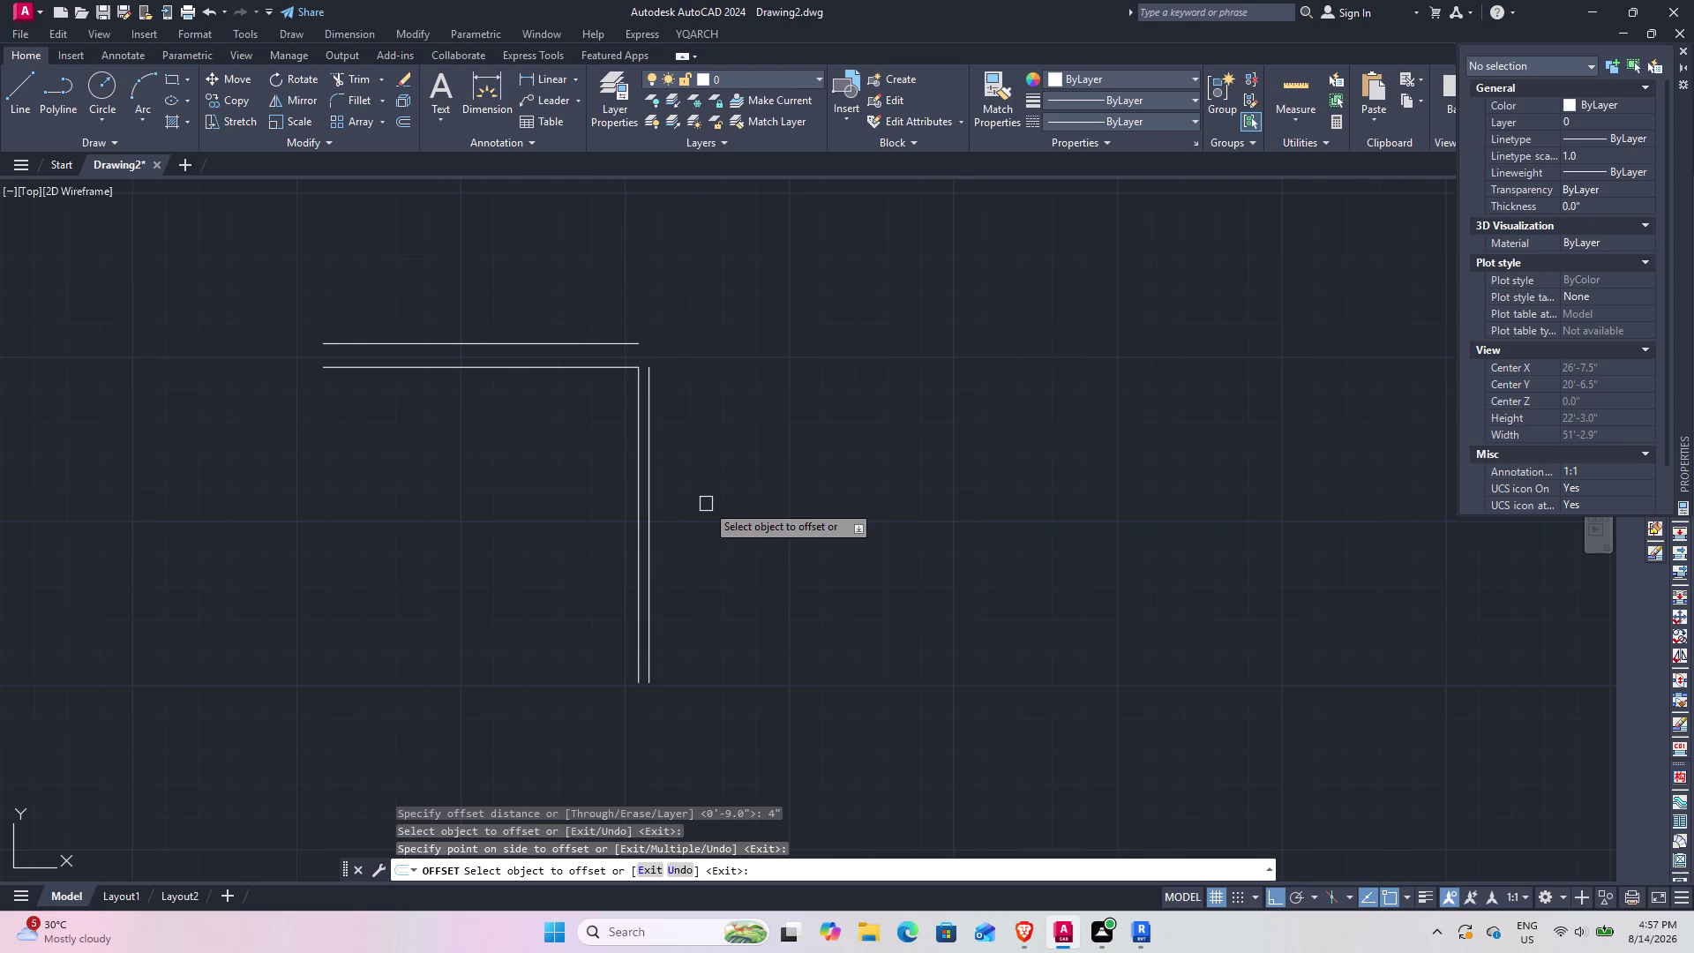
key(space)
key(space)
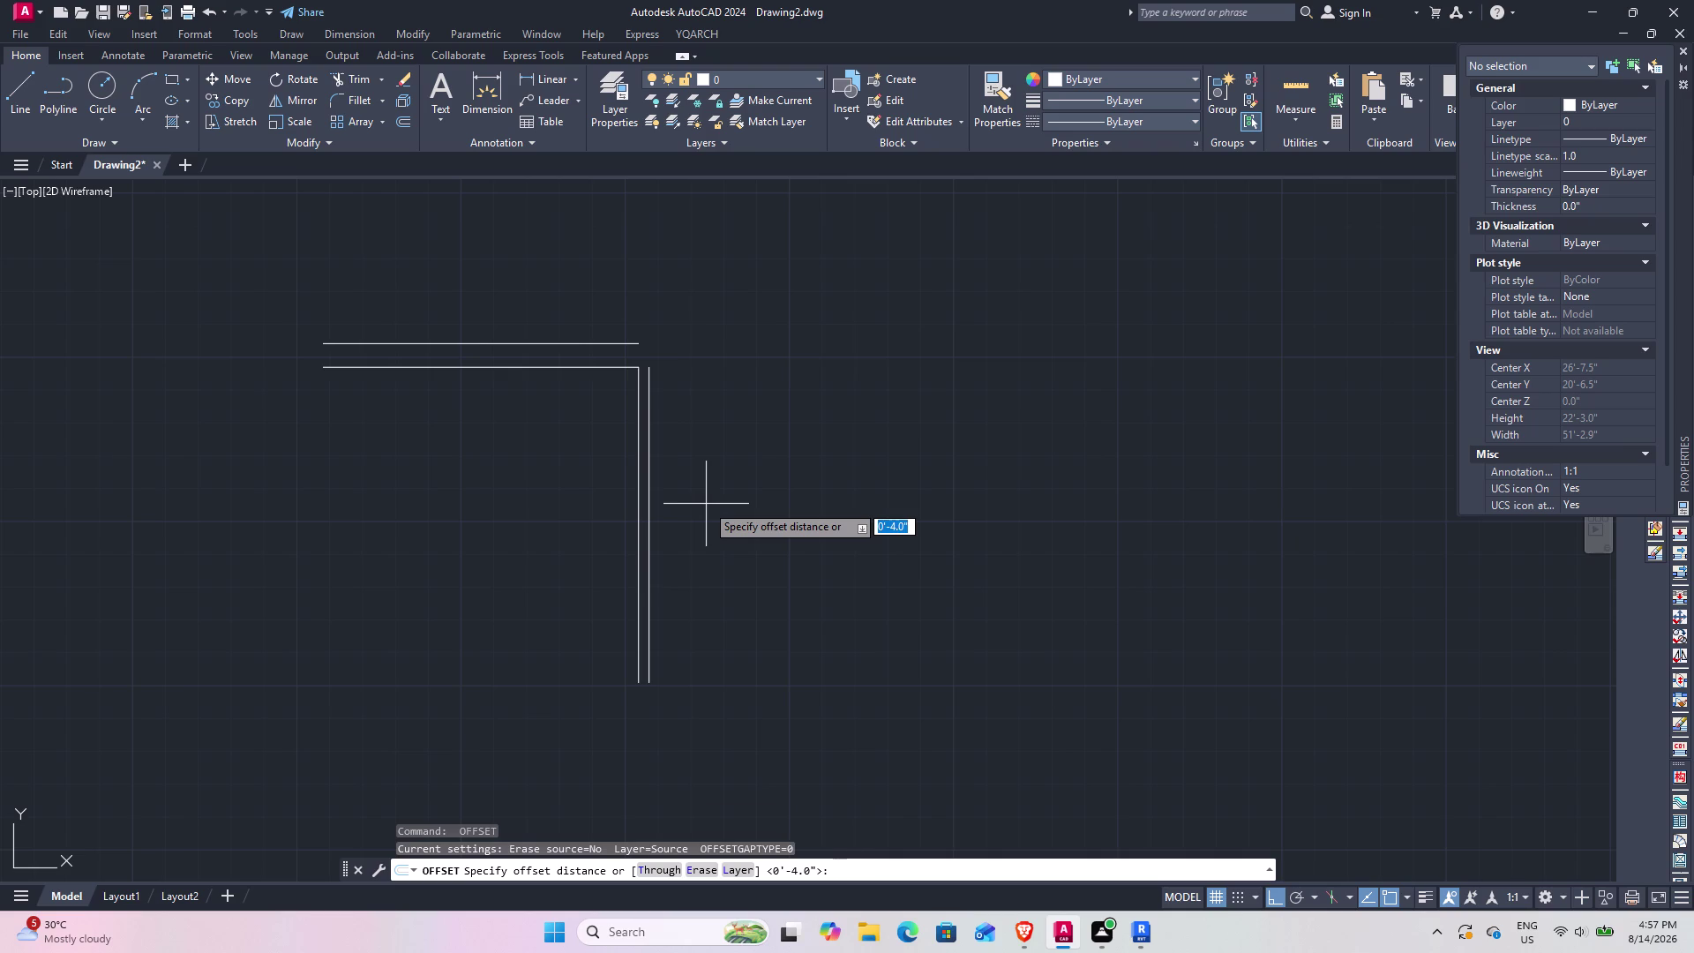
Offset the inner right vertical line 12'4" further to the right.
text(12')
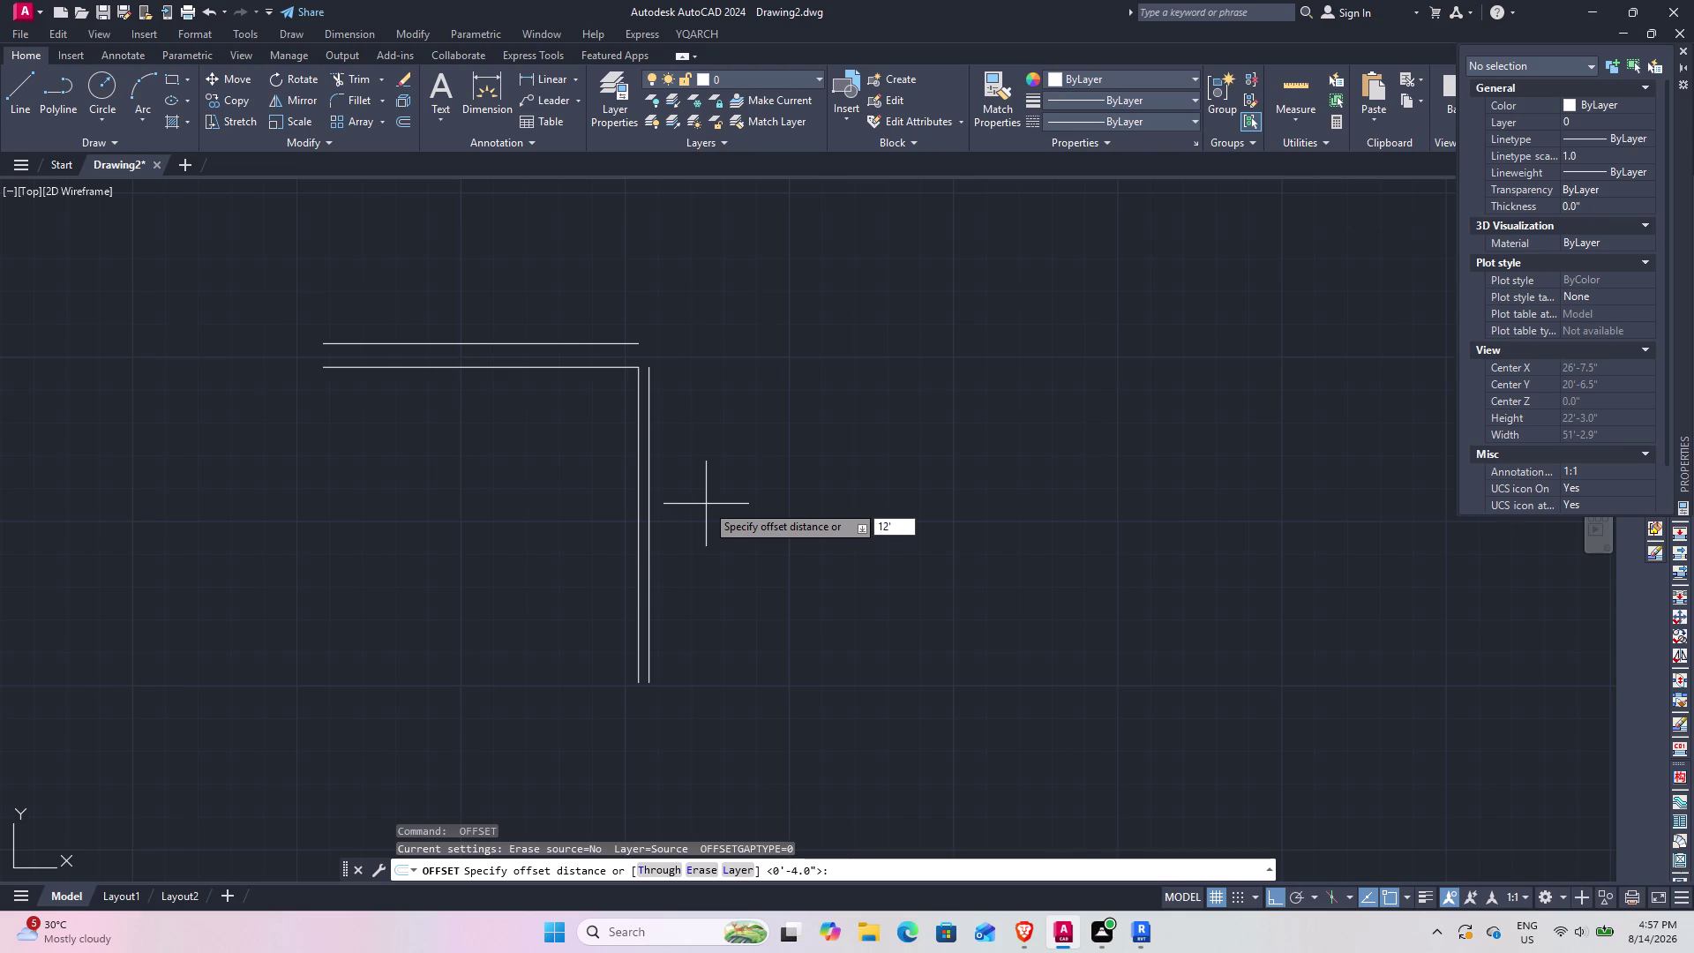
text(4")
key(Return)
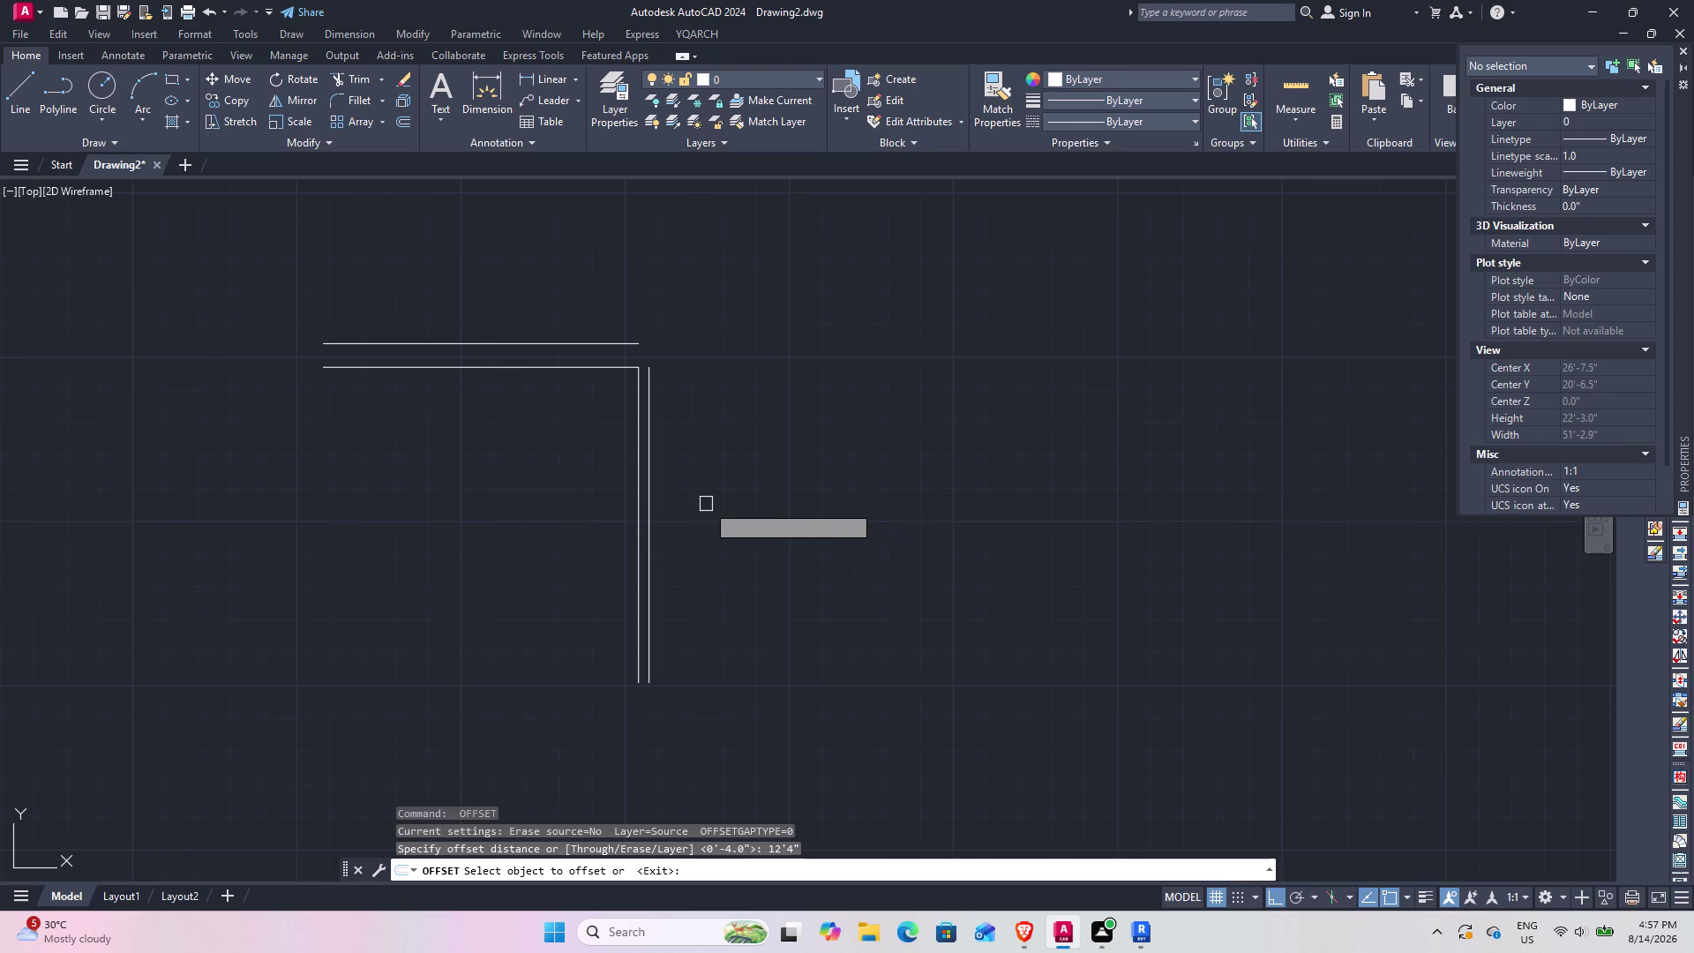
click(651, 547)
click(719, 560)
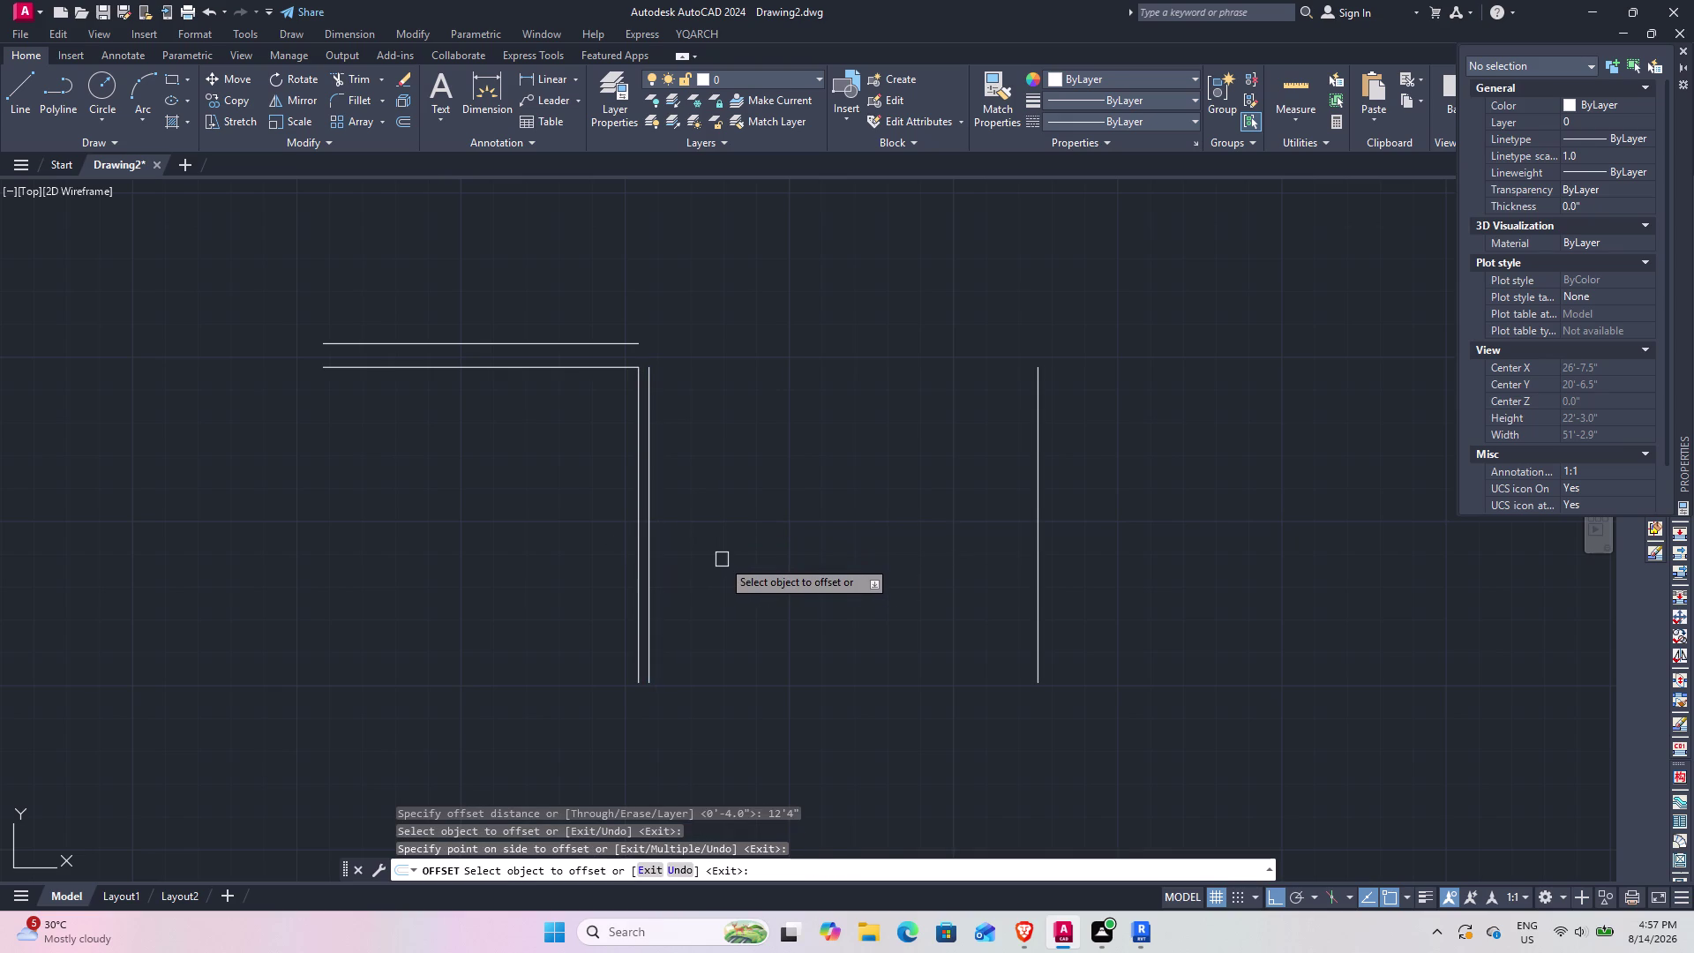